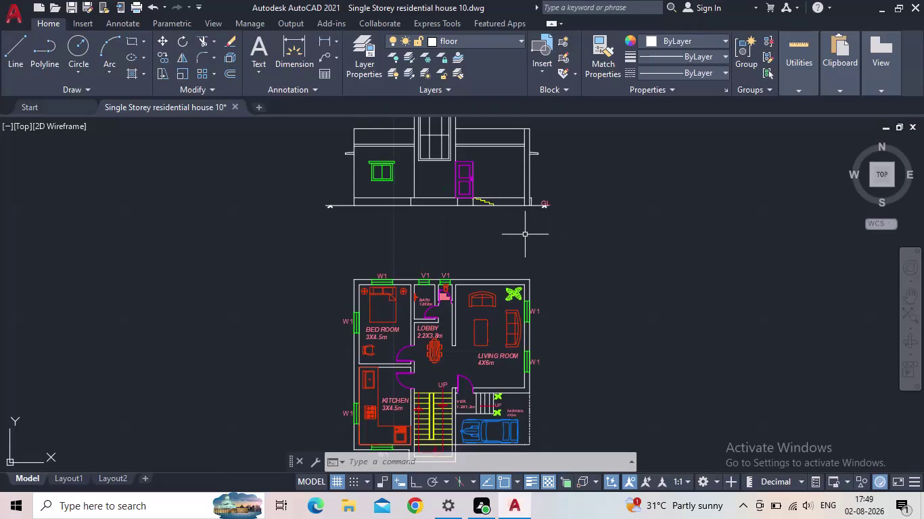
Pan and zoom across the elevation and plan to frame the plinth and steps.
middle_drag(524, 234, 523, 233)
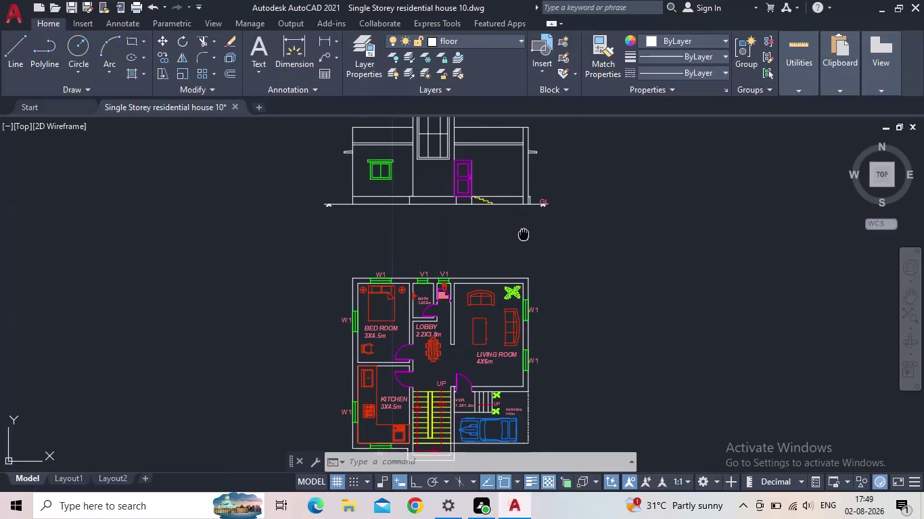
middle_drag(523, 233, 479, 261)
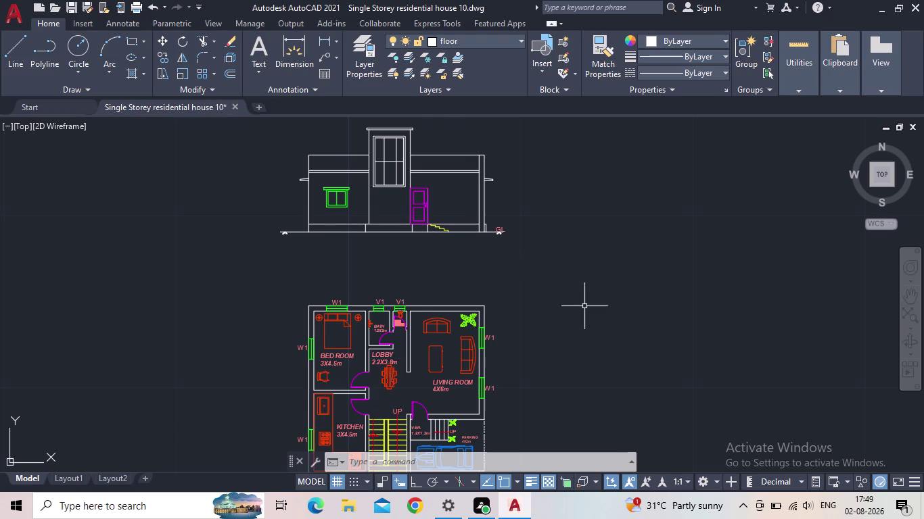
scroll(down, 3)
middle_drag(585, 307, 552, 297)
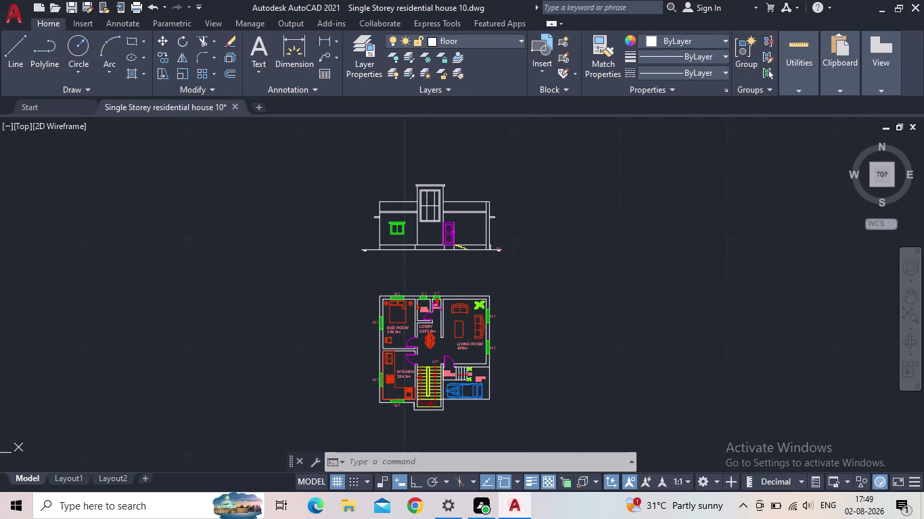
scroll(up, 3)
middle_drag(543, 303, 499, 310)
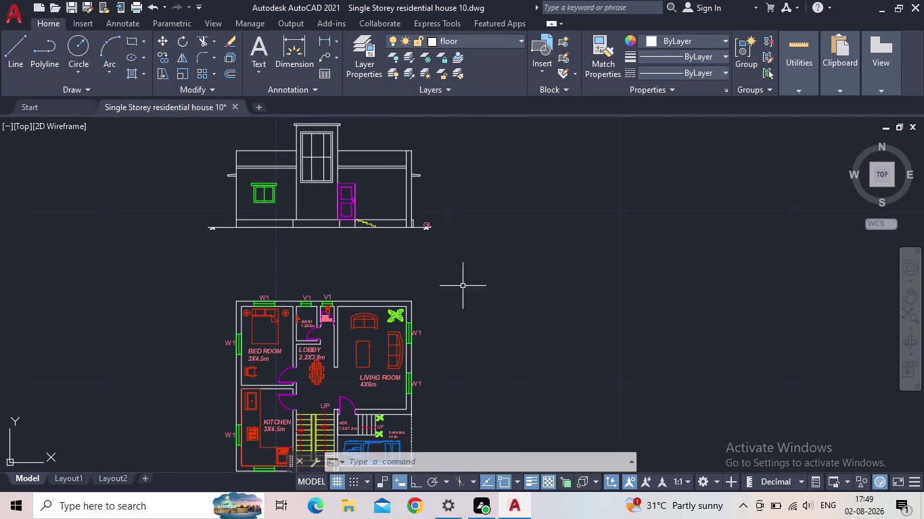
middle_drag(459, 278, 496, 325)
scroll(up, 3)
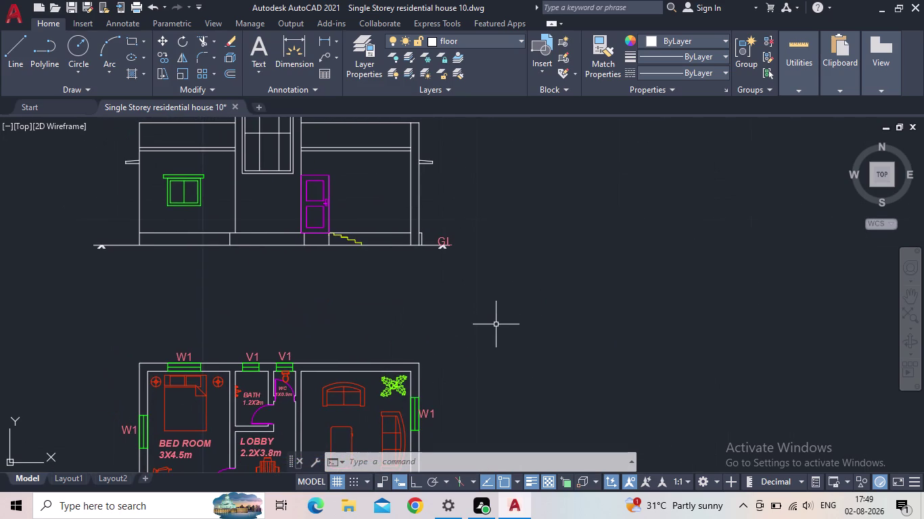
scroll(down, 3)
middle_drag(503, 325, 516, 278)
scroll(down, 3)
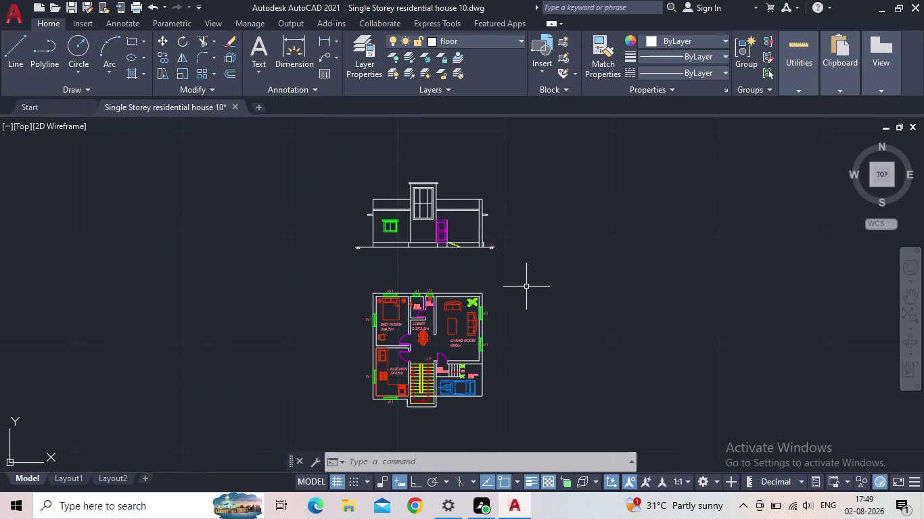
middle_drag(541, 287, 548, 262)
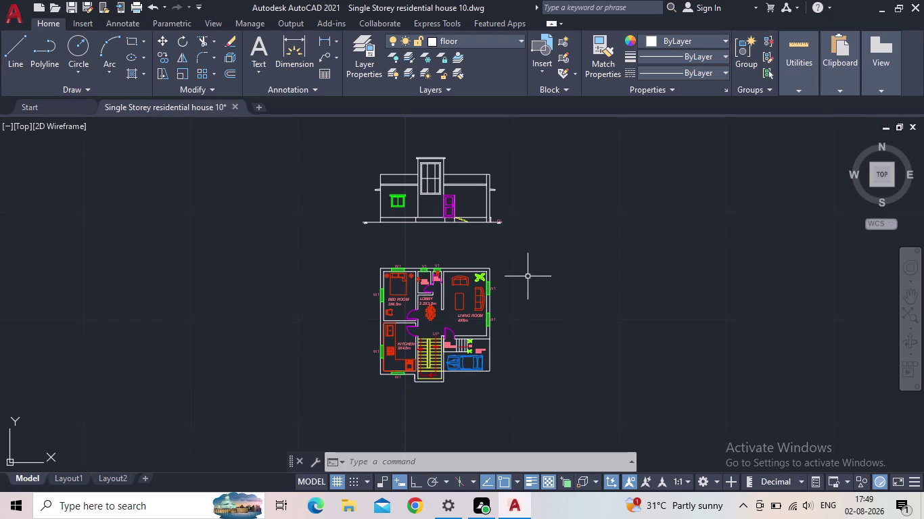
middle_drag(530, 270, 532, 314)
scroll(up, 3)
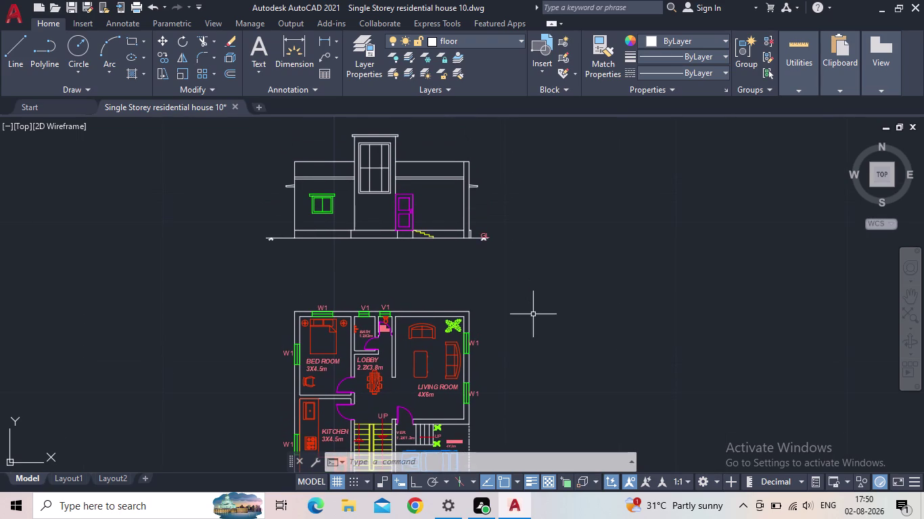
middle_drag(564, 297, 553, 331)
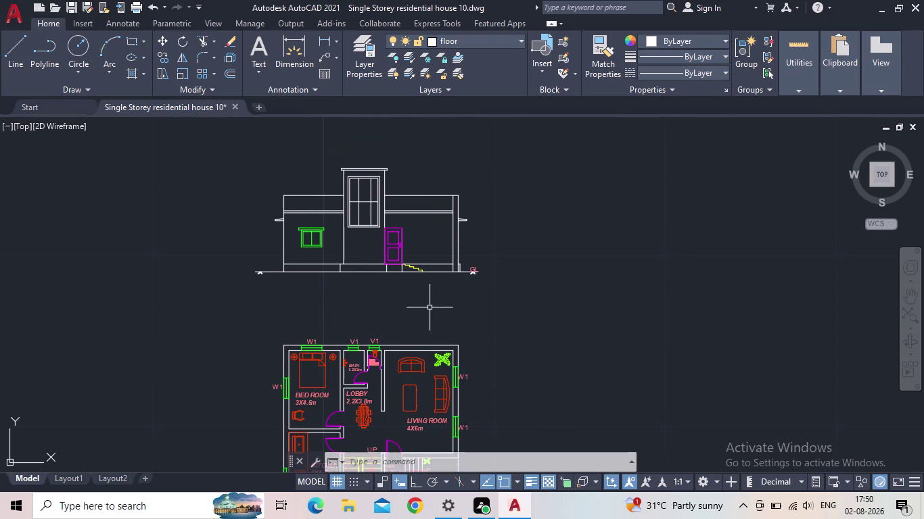
scroll(up, 3)
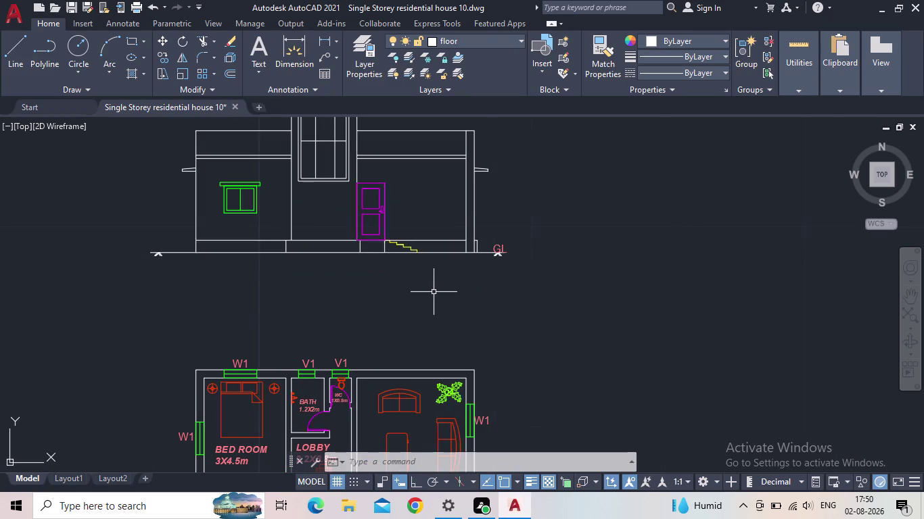
scroll(down, 3)
middle_drag(440, 296, 514, 305)
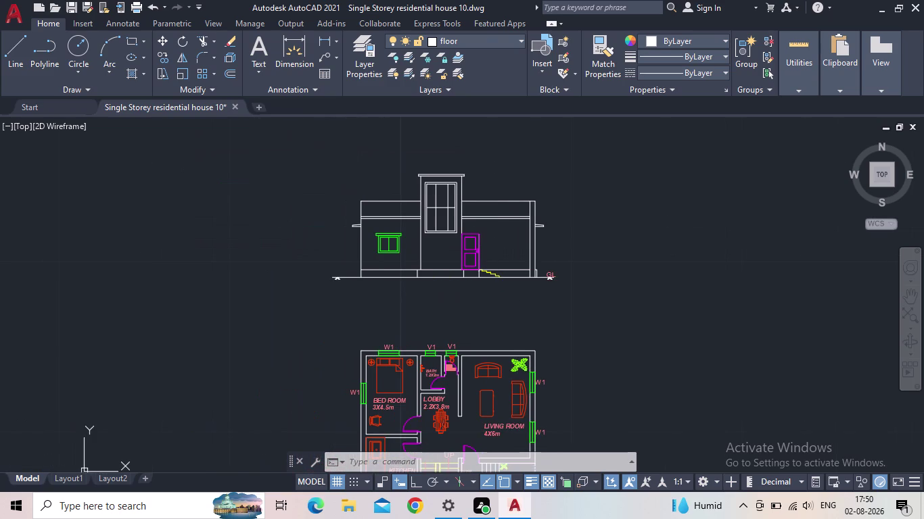
middle_drag(507, 306, 512, 288)
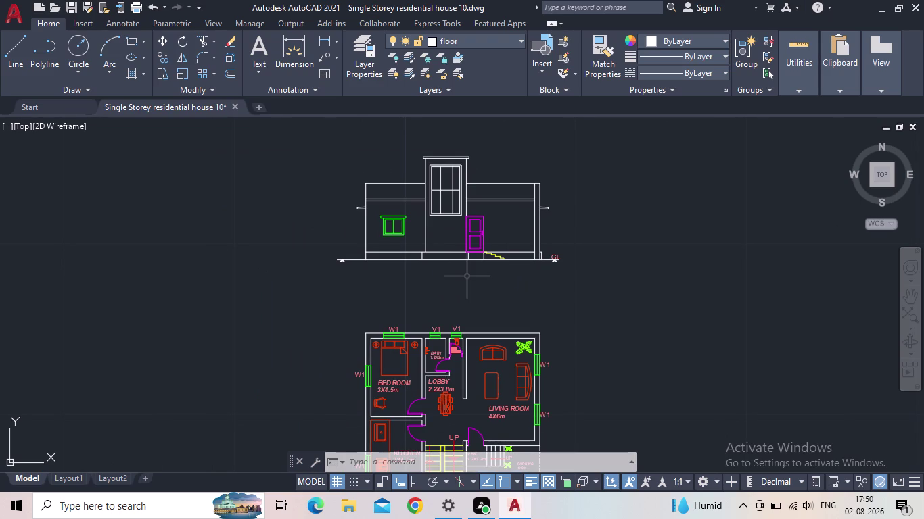
middle_click(467, 293)
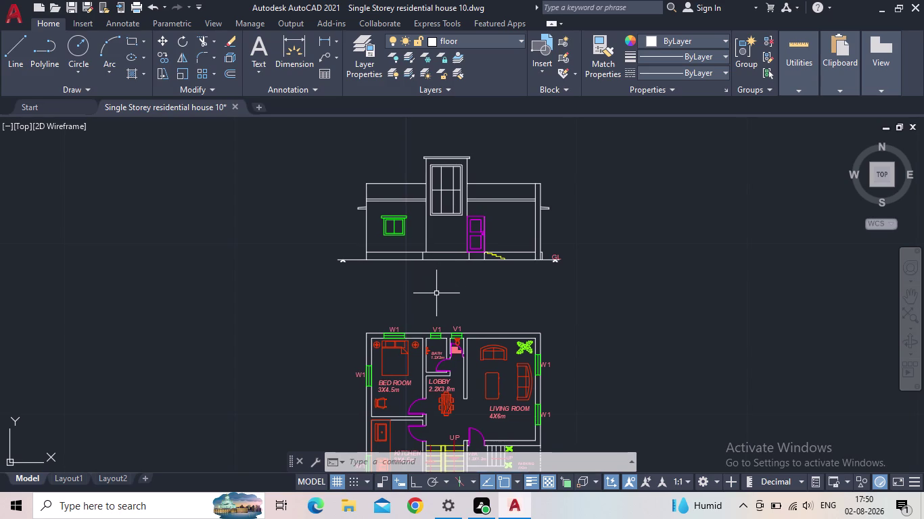
middle_drag(433, 299, 462, 350)
scroll(up, 3)
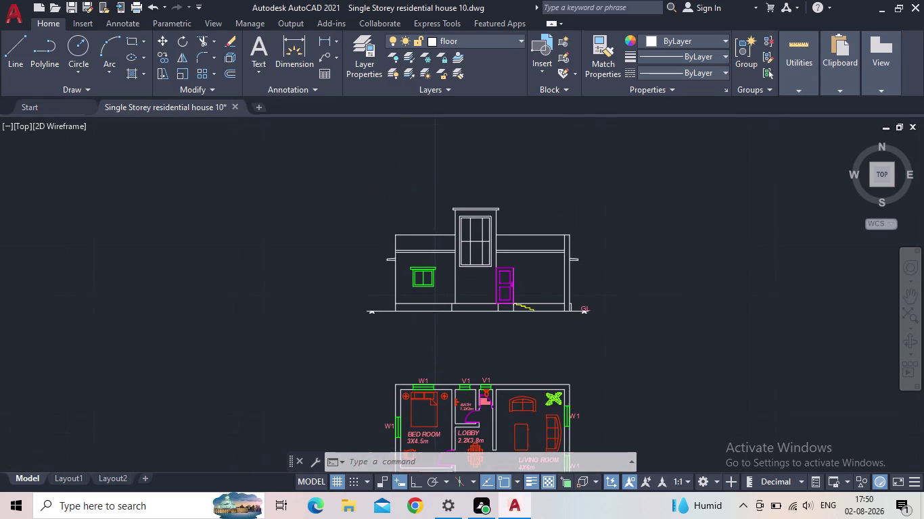
scroll(up, 3)
middle_drag(435, 322, 352, 338)
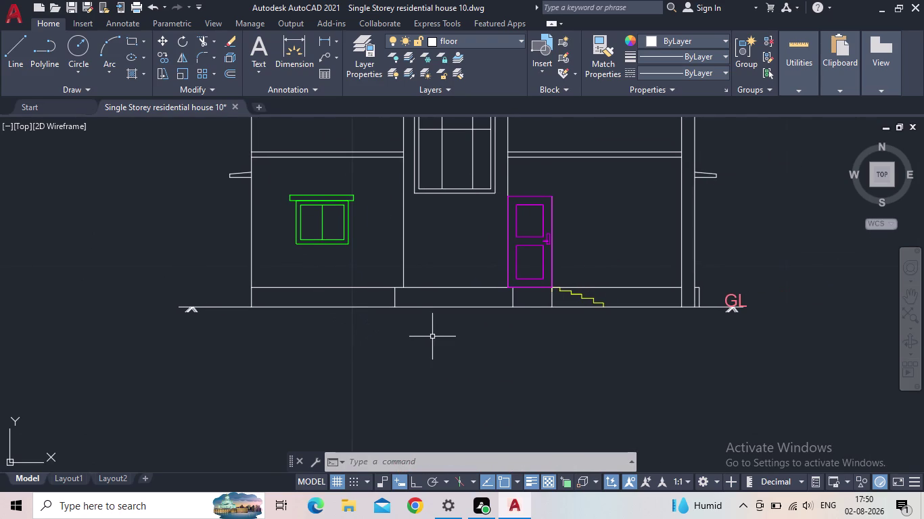
scroll(down, 3)
middle_drag(430, 341, 313, 320)
scroll(up, 3)
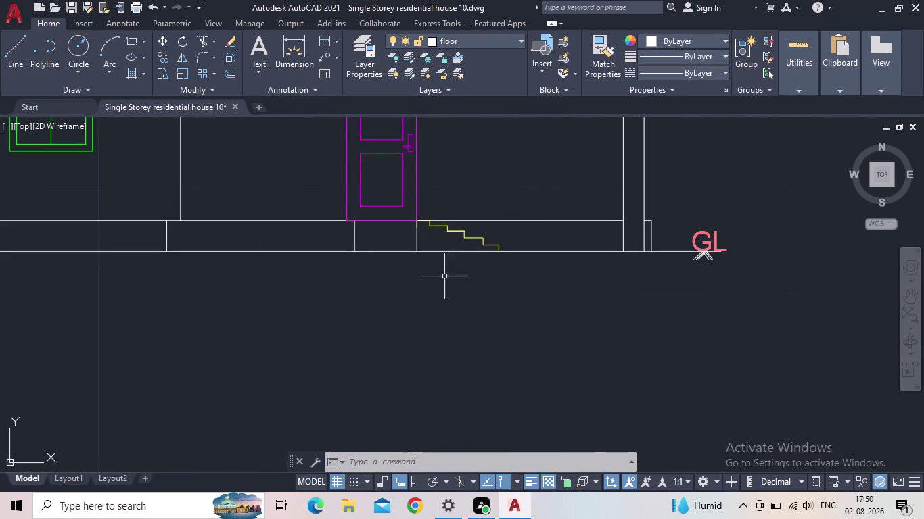
scroll(up, 3)
middle_drag(443, 275, 427, 360)
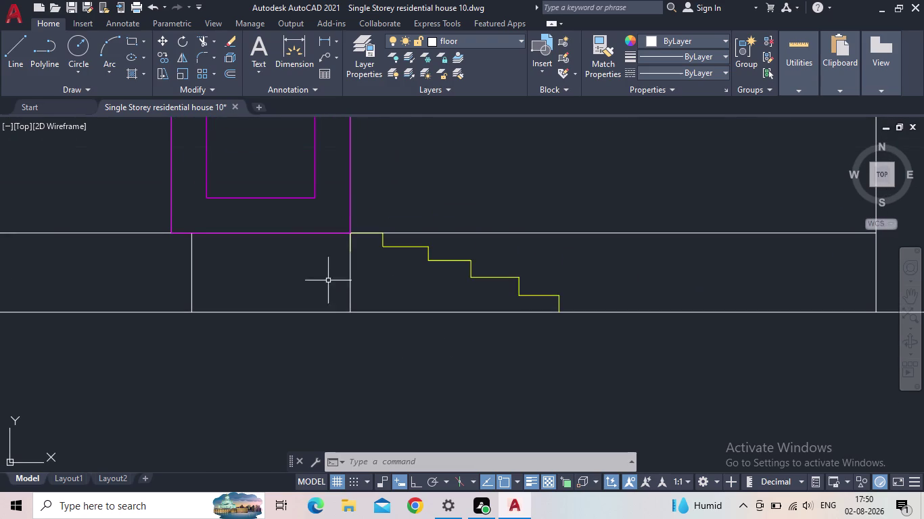
scroll(up, 3)
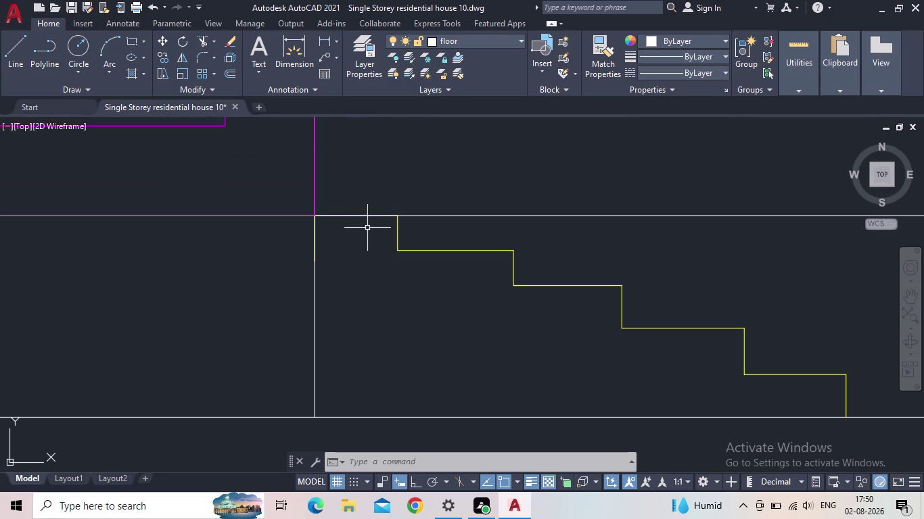
Check the short line above the top step, then reframe the whole front elevation.
click(375, 215)
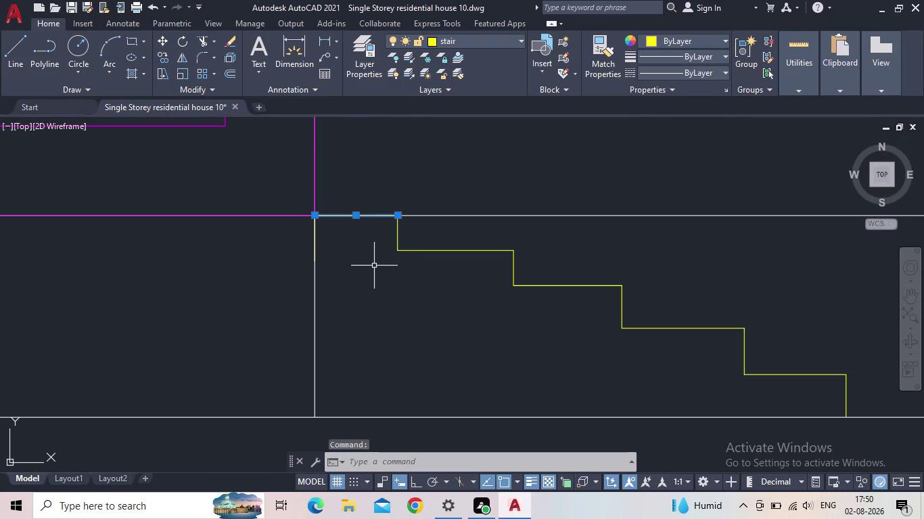
key(Escape)
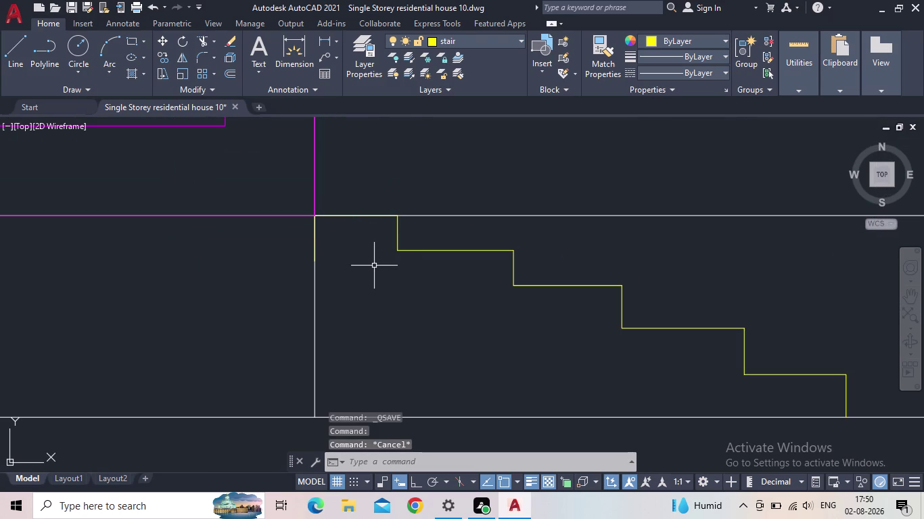
scroll(down, 3)
middle_click(411, 298)
scroll(down, 3)
middle_drag(424, 288, 552, 291)
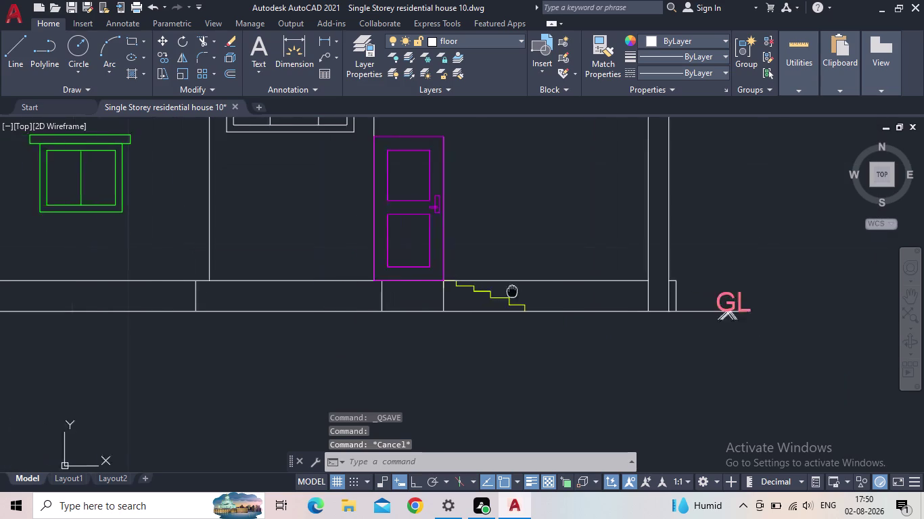
middle_drag(552, 292, 610, 286)
scroll(down, 3)
middle_drag(638, 305, 621, 356)
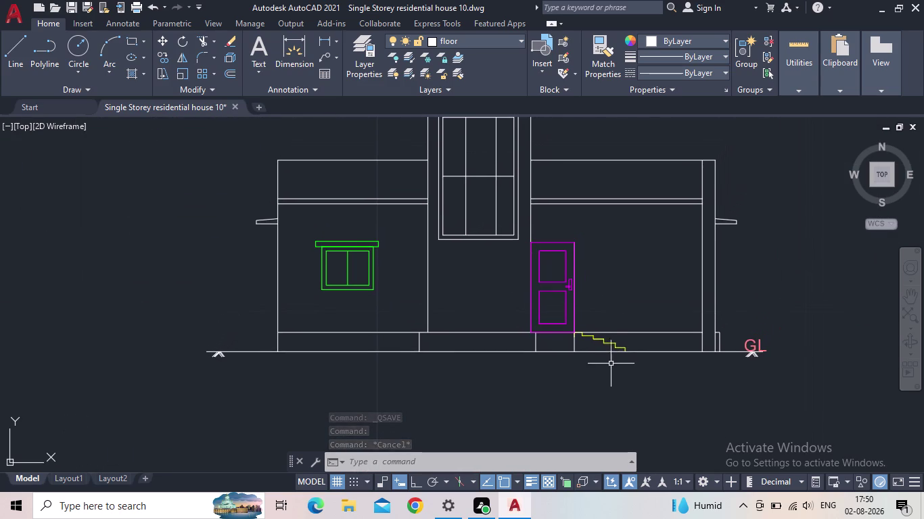
scroll(up, 3)
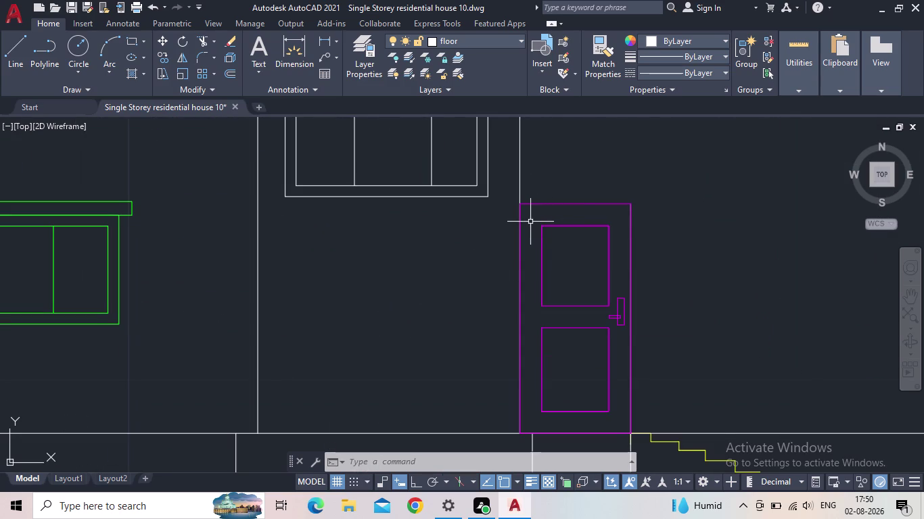
scroll(up, 3)
scroll(down, 3)
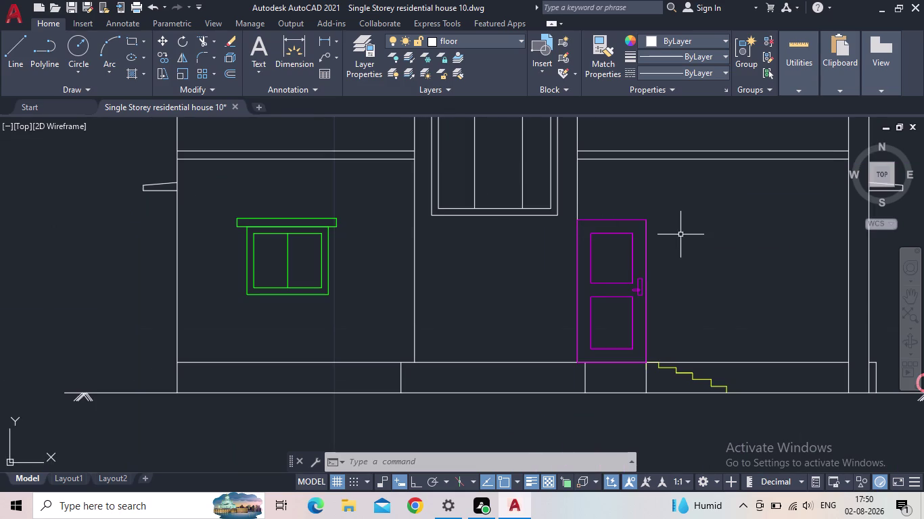
middle_drag(682, 235, 639, 235)
scroll(down, 3)
middle_drag(625, 243, 611, 247)
scroll(up, 3)
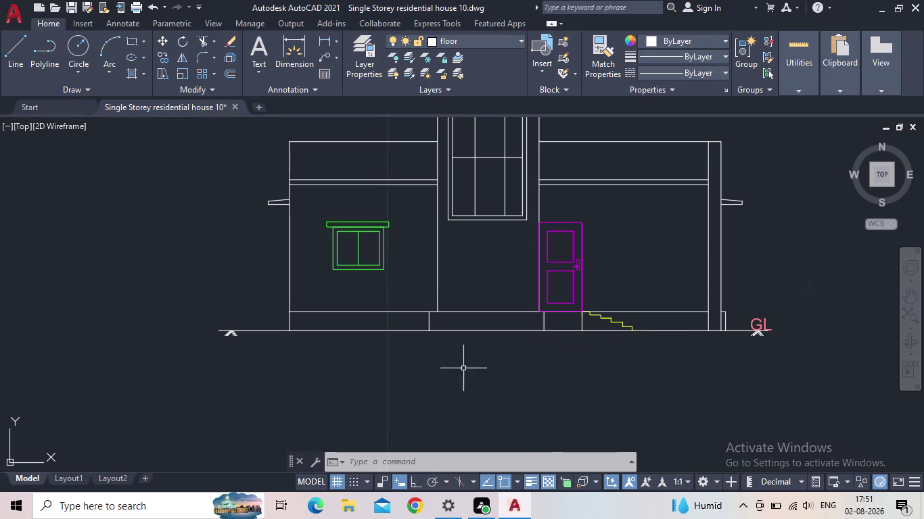
Pan to the floor plan and back, framing the elevation's ground line above it.
middle_drag(432, 385, 369, 342)
scroll(down, 3)
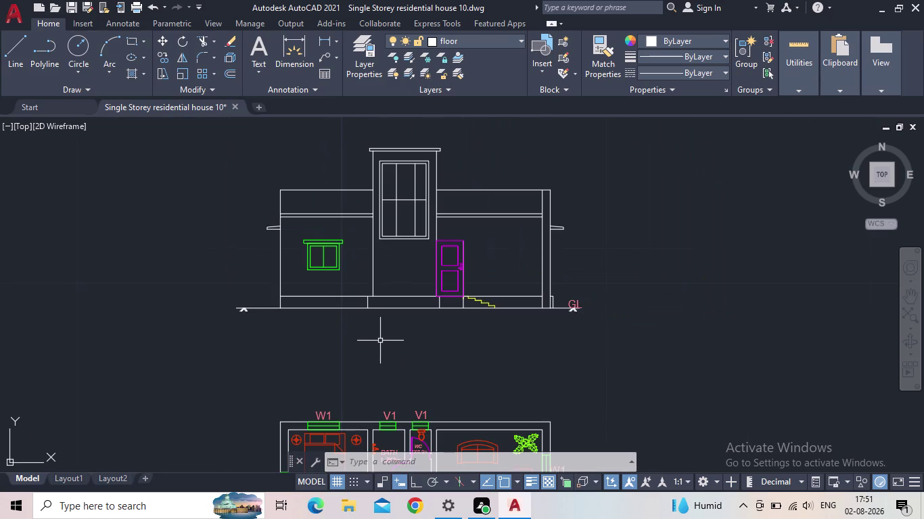
scroll(down, 3)
middle_drag(388, 350, 470, 297)
middle_drag(468, 318, 460, 260)
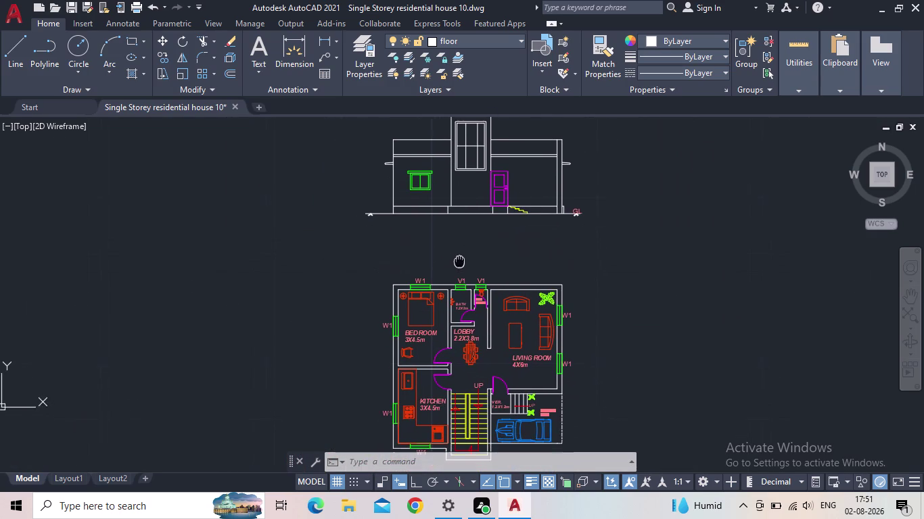
middle_drag(460, 260, 457, 258)
middle_drag(476, 354, 470, 270)
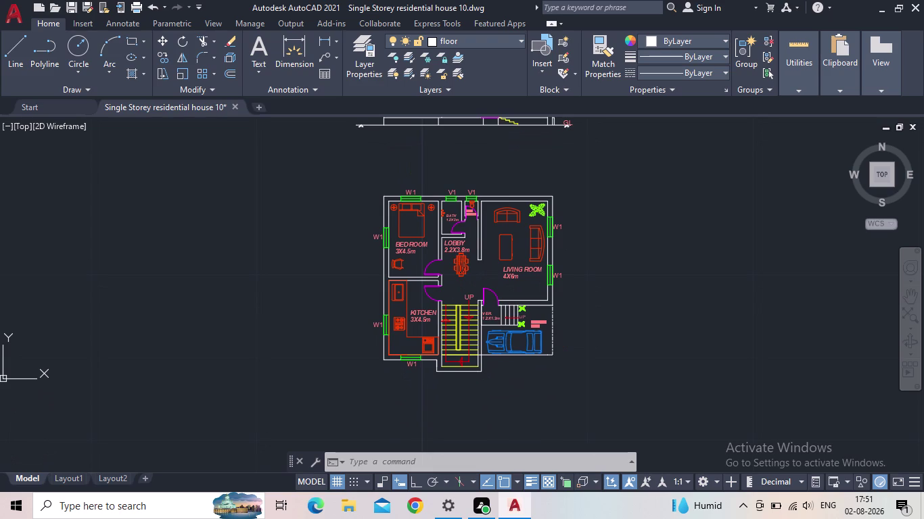
middle_drag(315, 195, 195, 307)
middle_click(194, 307)
scroll(up, 3)
middle_drag(414, 216, 416, 231)
scroll(up, 3)
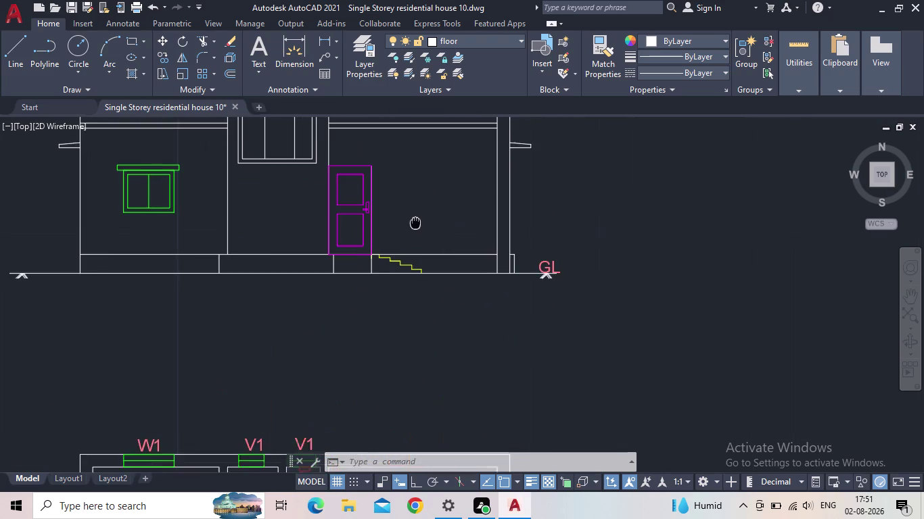
middle_drag(415, 231, 416, 240)
middle_drag(422, 240, 458, 319)
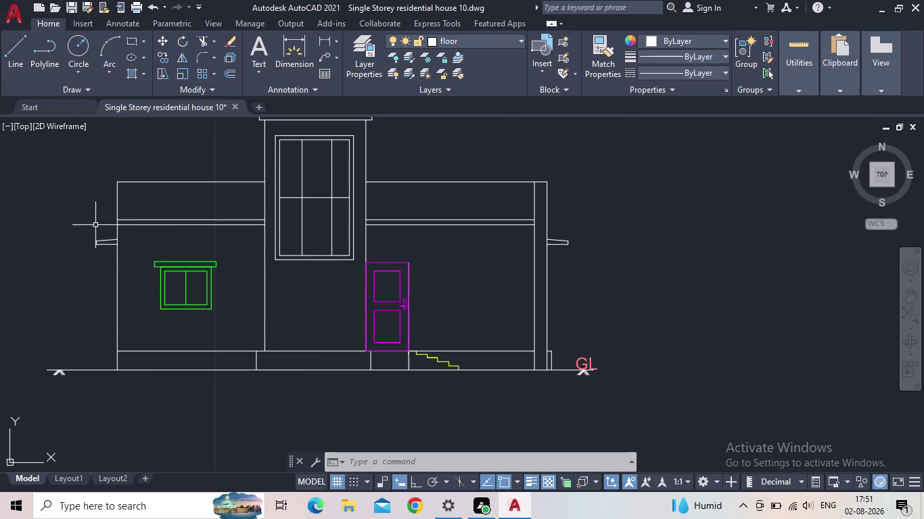
scroll(up, 3)
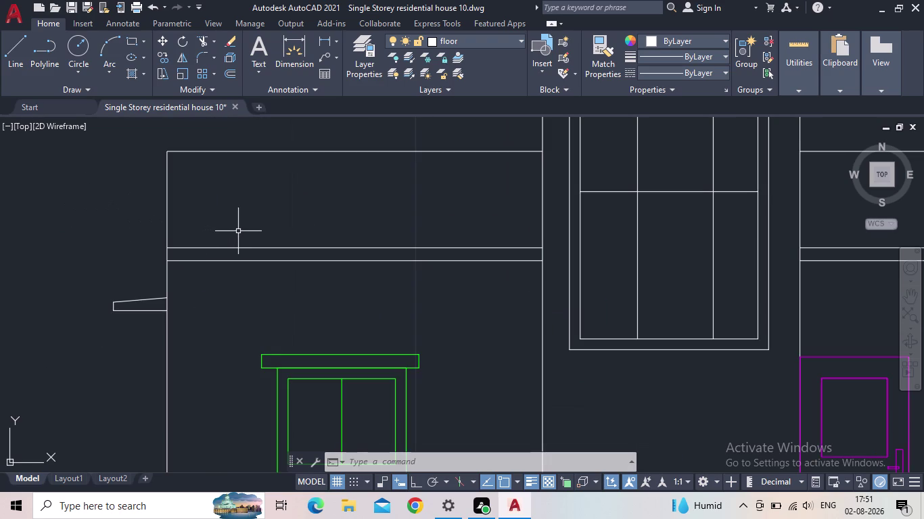
Draw the projection line left past the wall and up as the vertical end line.
key(l)
key(Return)
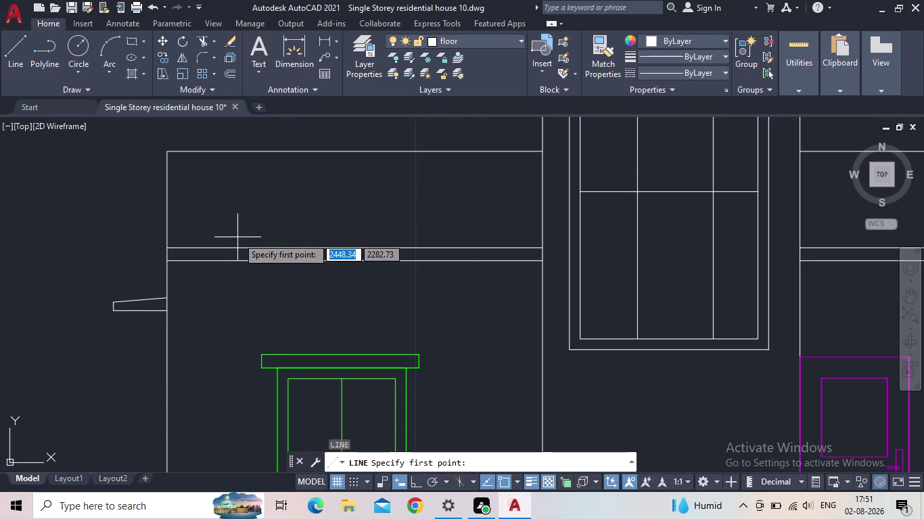
scroll(up, 3)
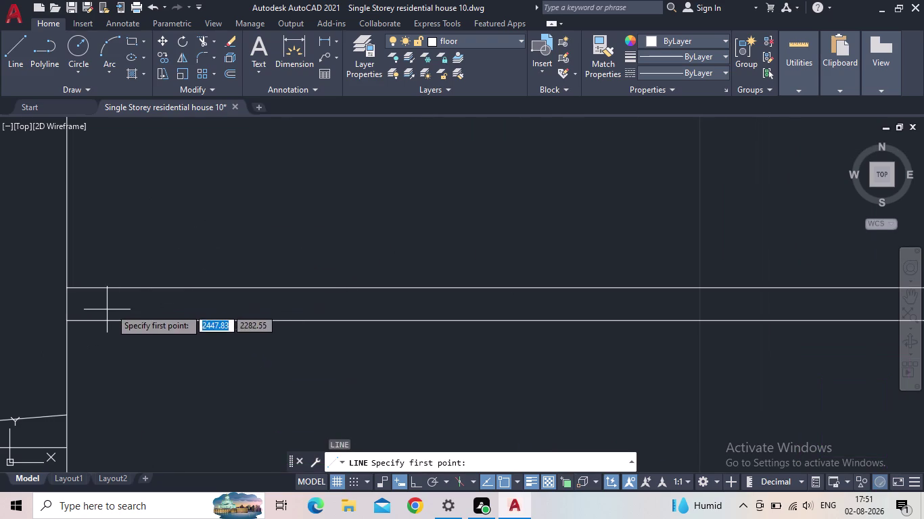
middle_drag(169, 296, 389, 242)
drag(286, 267, 276, 267)
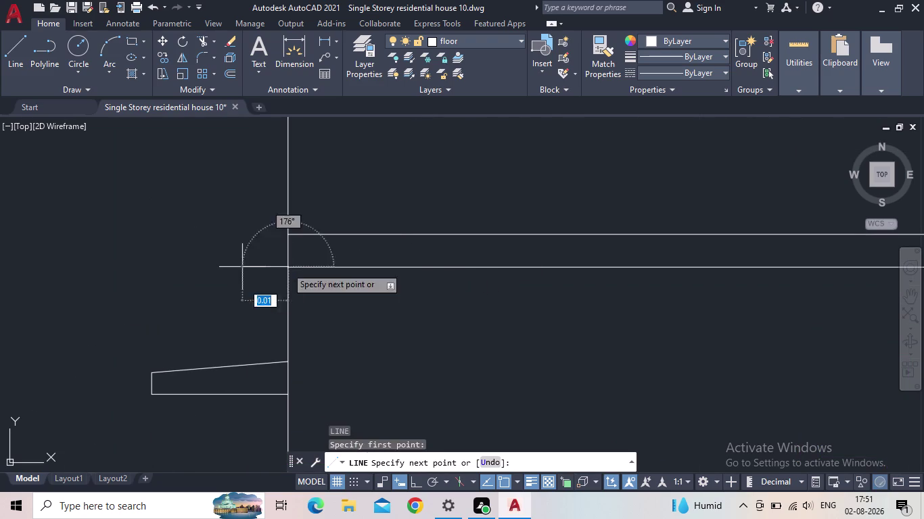
click(415, 479)
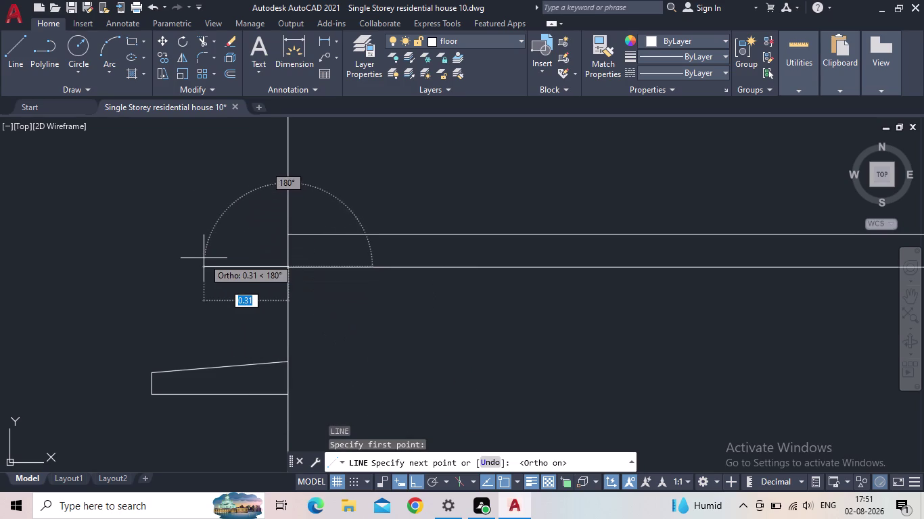
click(251, 267)
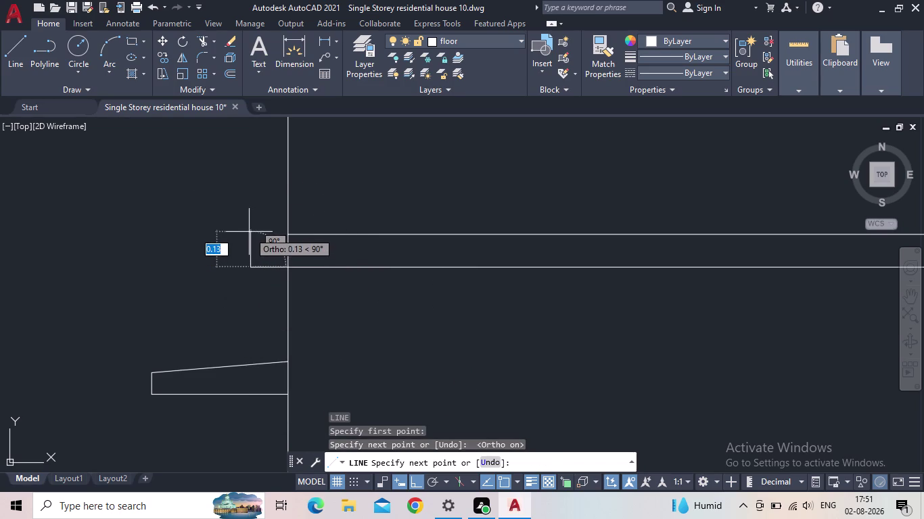
click(253, 208)
key(Escape)
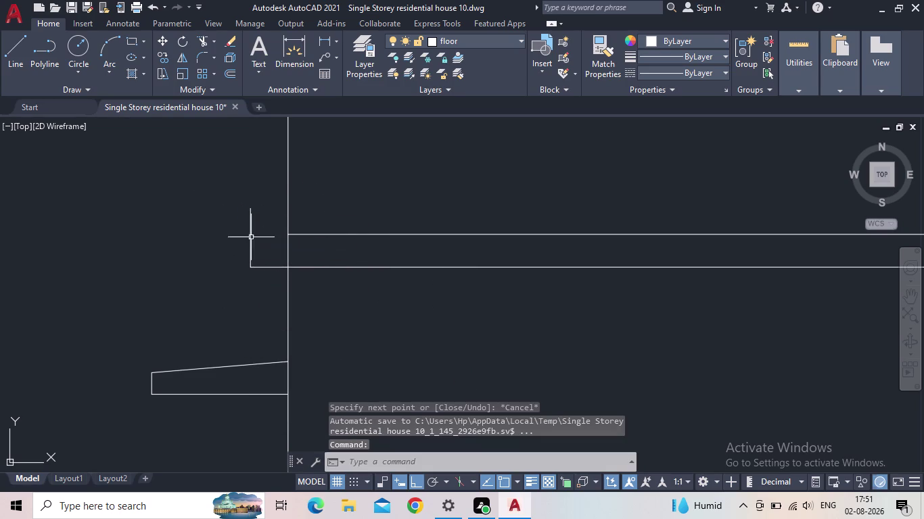
Draw the slab's top edge line out to the vertical end line.
key(l)
key(Return)
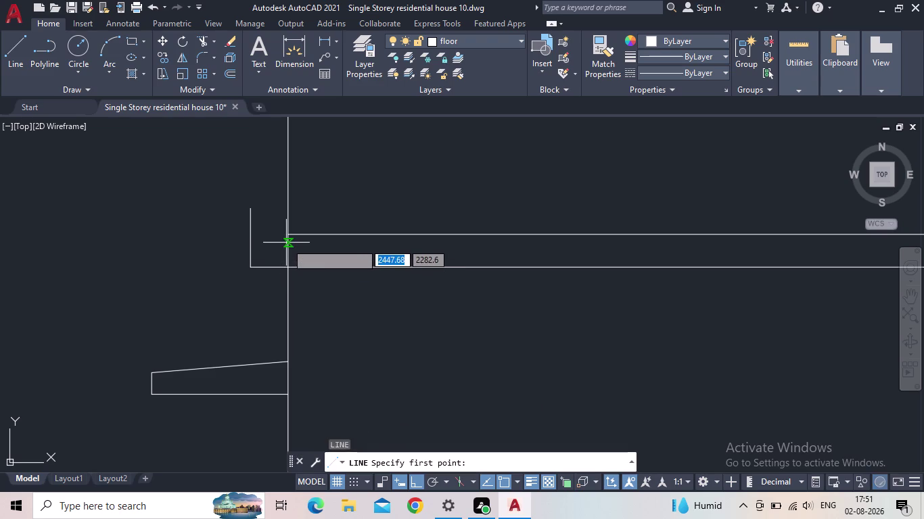
click(289, 238)
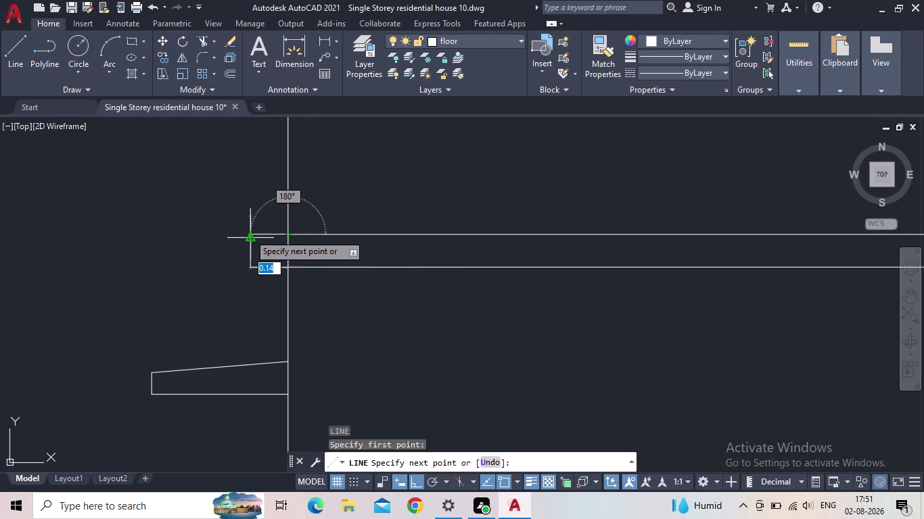
click(248, 232)
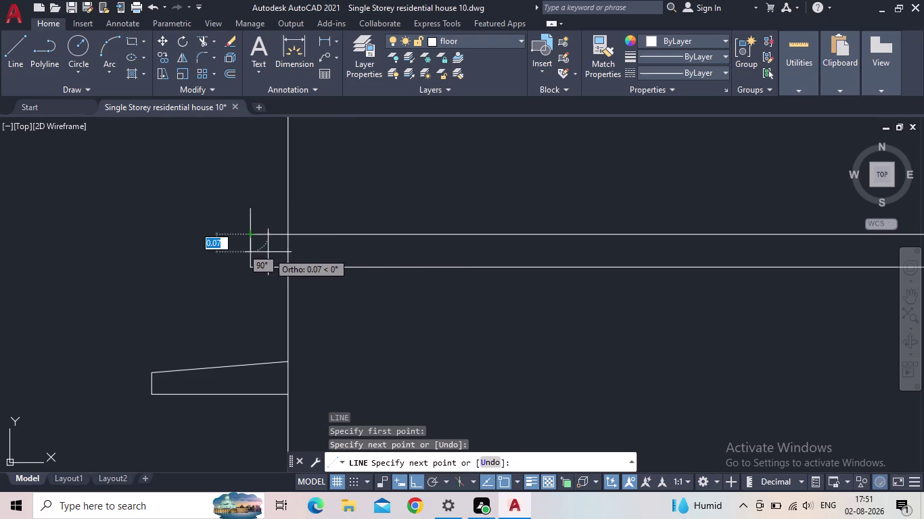
key(Escape)
key(t)
key(r)
key(space)
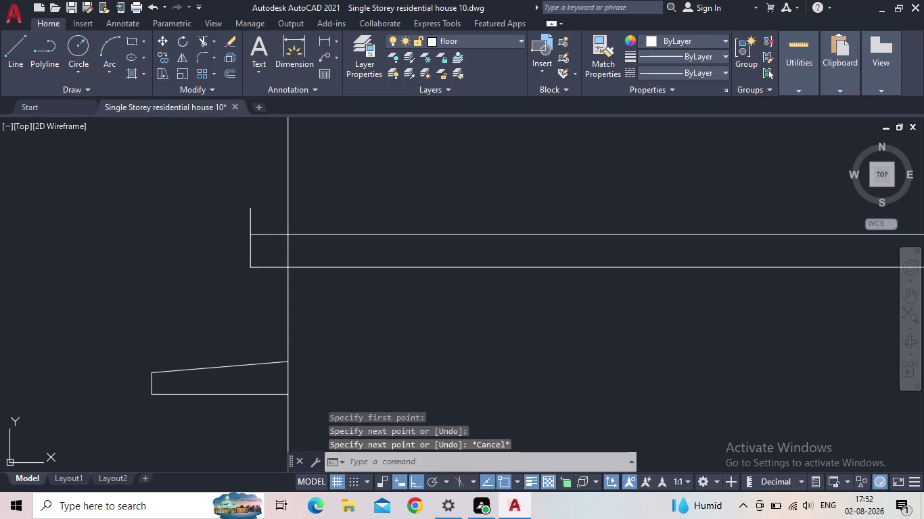
Trim the end-line stub above the left slab projection and recentre the whole elevation.
click(252, 223)
middle_drag(267, 218, 266, 218)
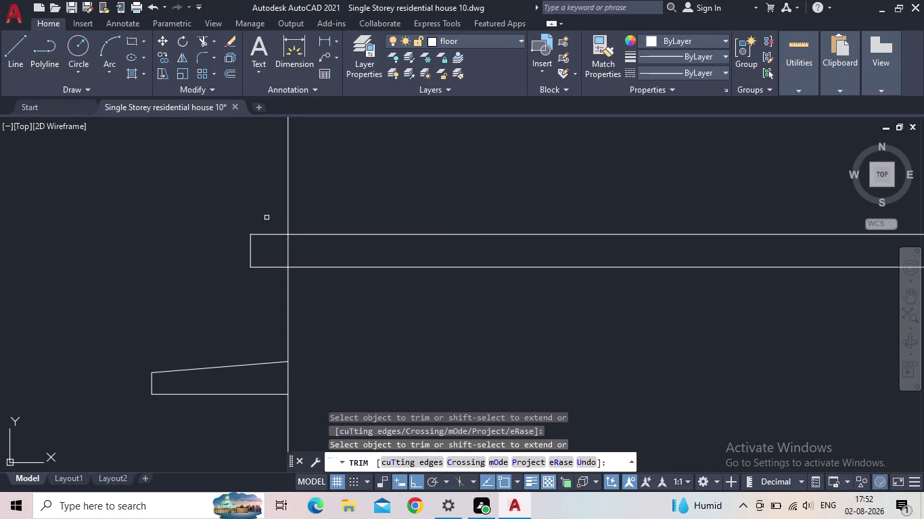
middle_drag(266, 218, 190, 217)
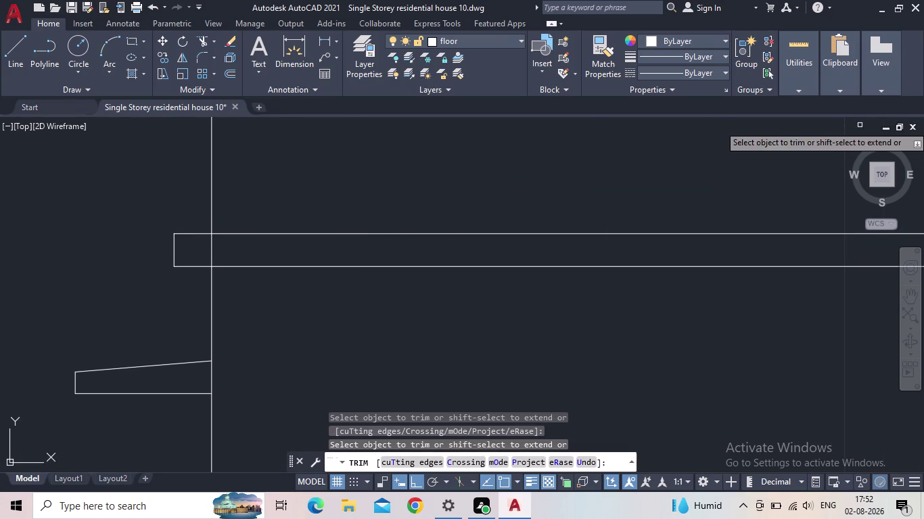
scroll(down, 3)
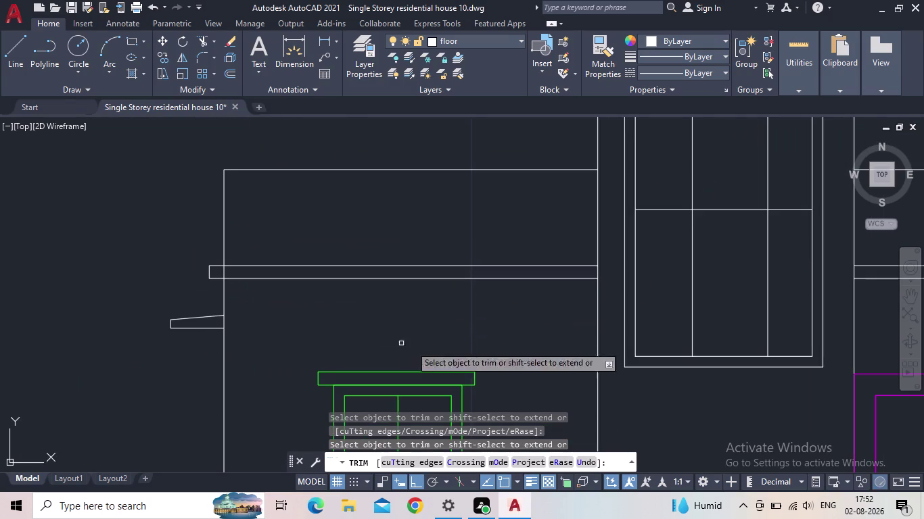
middle_drag(411, 345, 212, 315)
middle_drag(252, 297, 240, 297)
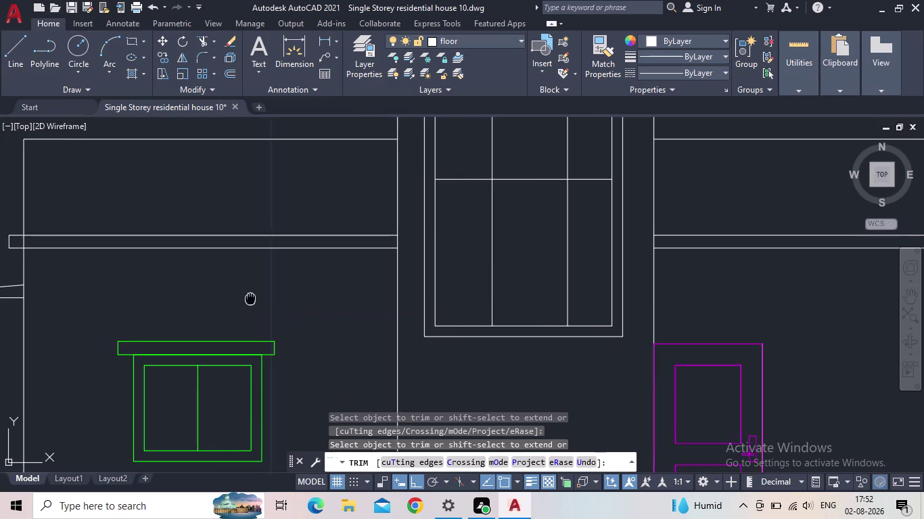
middle_drag(240, 298, 193, 300)
scroll(down, 3)
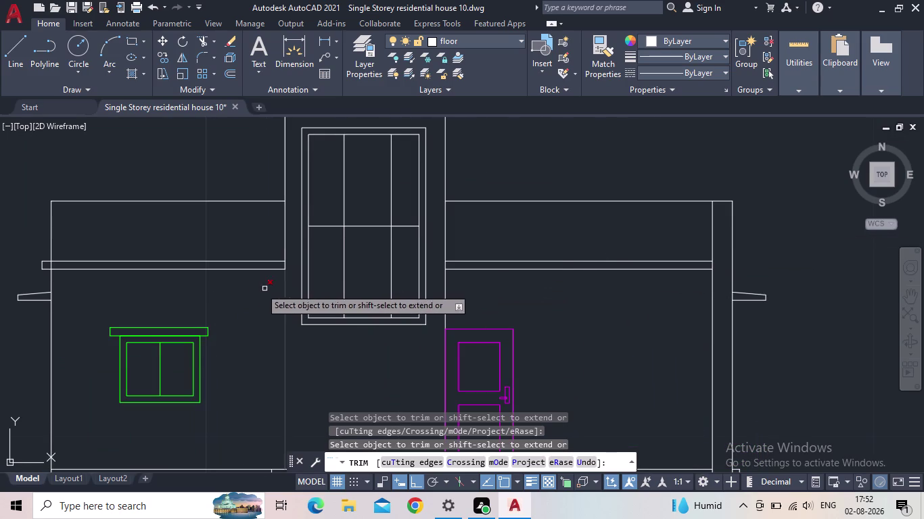
scroll(down, 3)
middle_drag(269, 287, 290, 257)
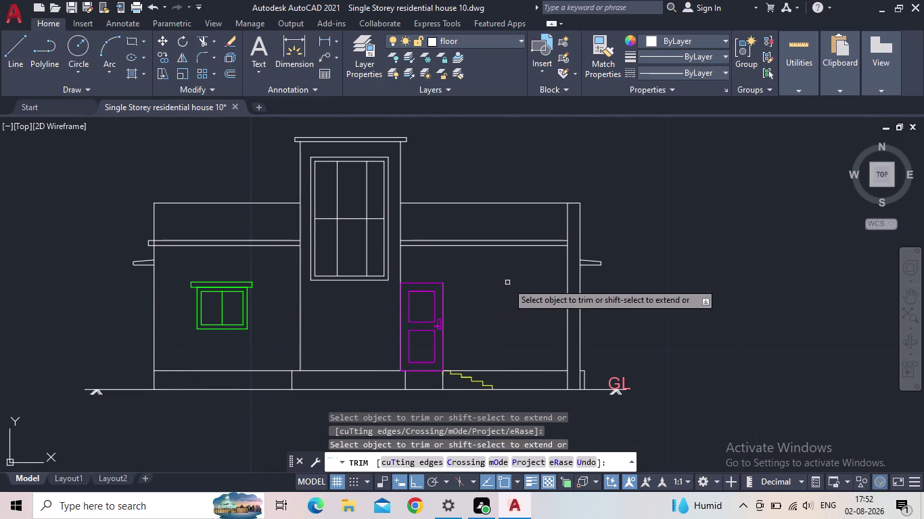
key(space)
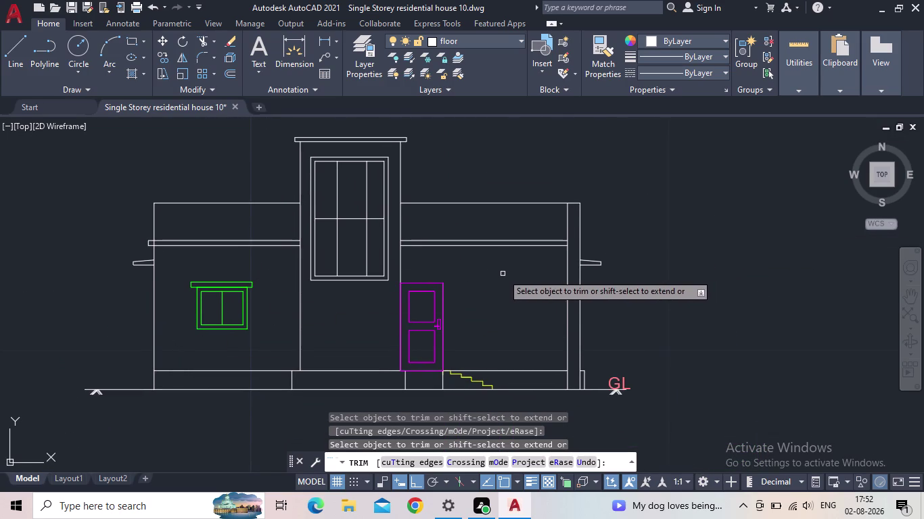
scroll(up, 3)
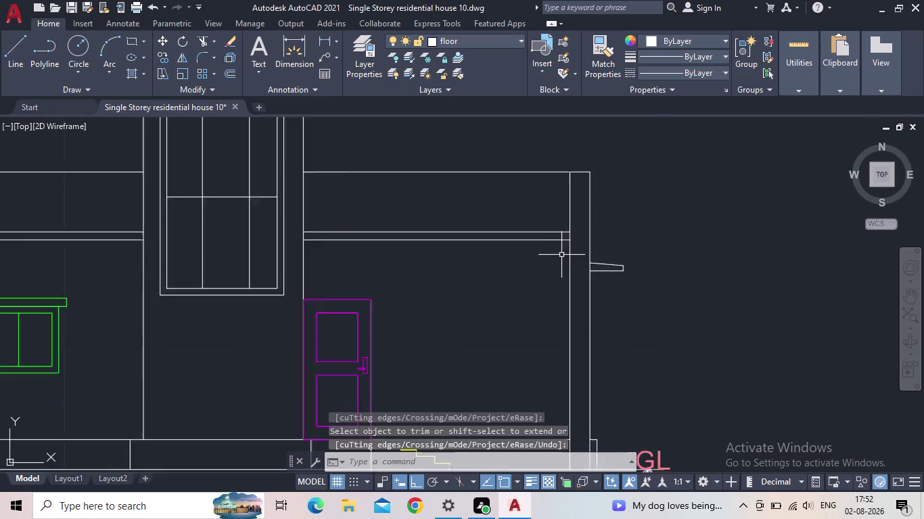
scroll(up, 3)
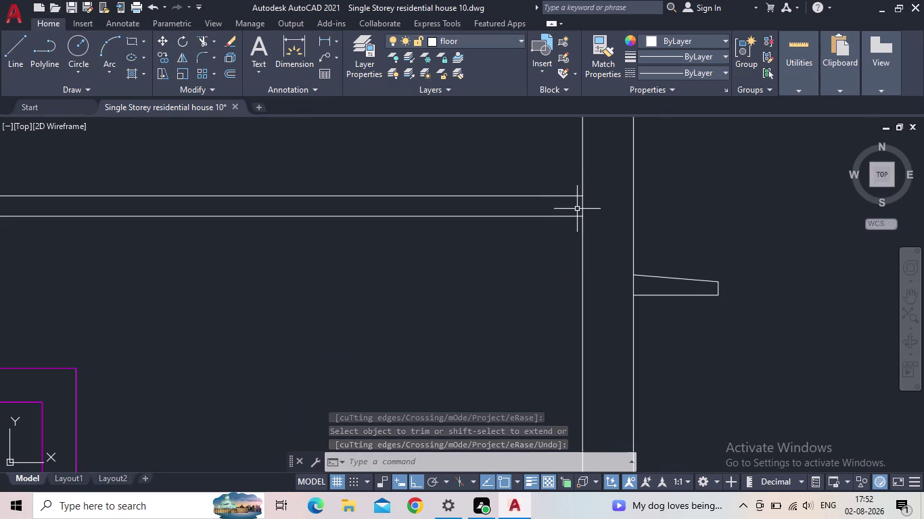
Draw the right slab projection line past the wall and down as its end line.
key(l)
key(space)
click(582, 198)
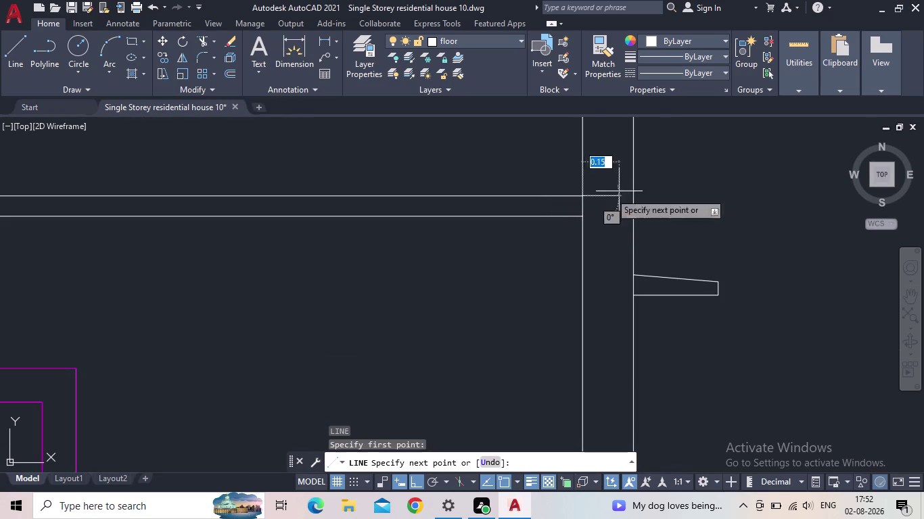
click(670, 192)
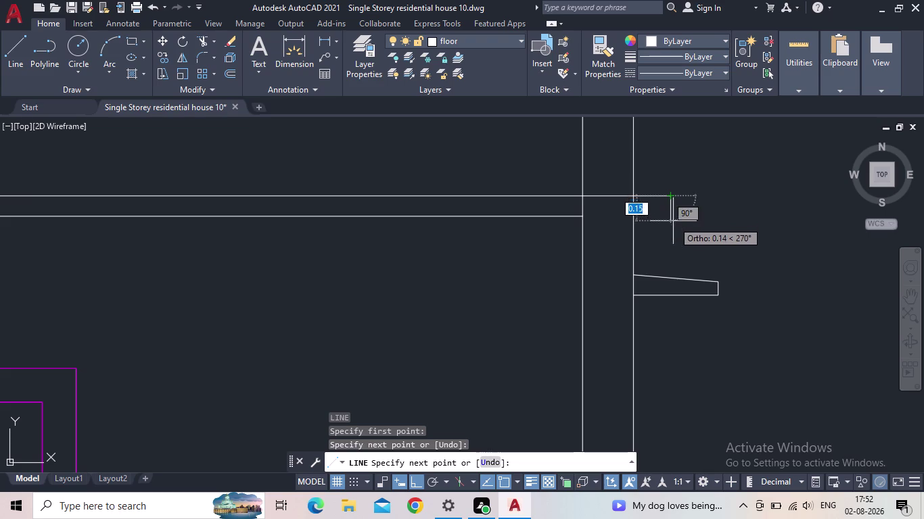
click(673, 230)
key(Escape)
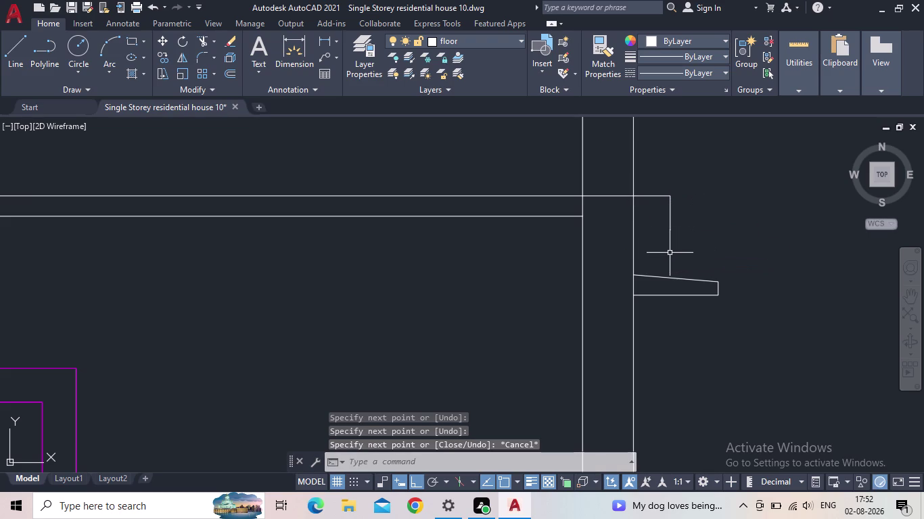
Extend the lower slab lines to the new right end line.
key(e)
text(X)
key(space)
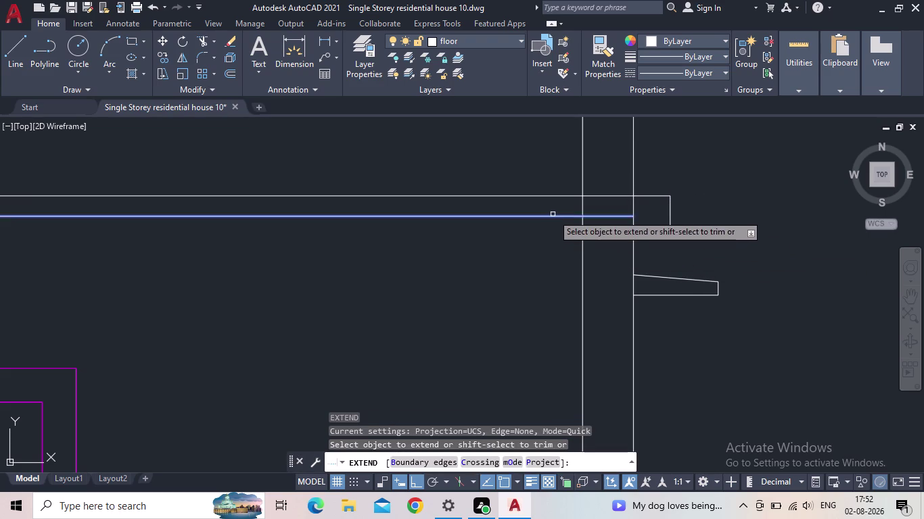
click(553, 214)
click(613, 217)
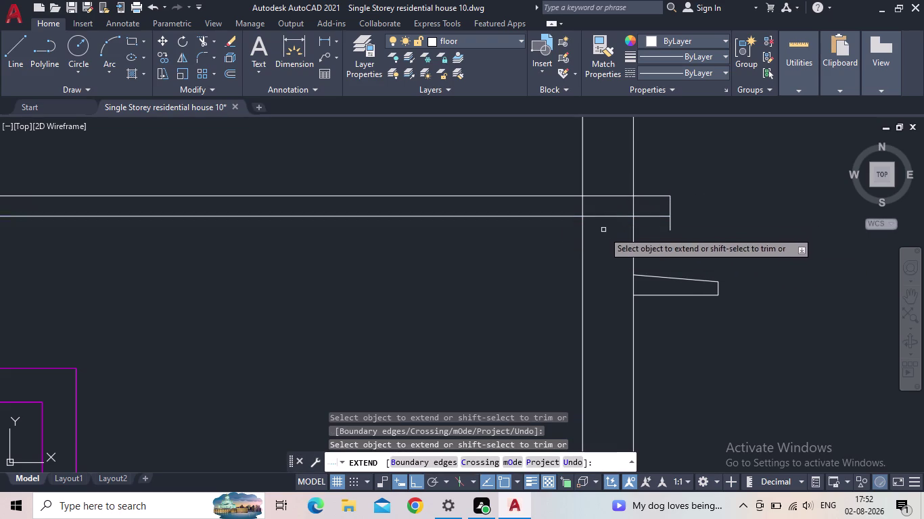
key(Escape)
Trim a first excess piece at the right slab end and reframe the elevation.
key(t)
key(r)
key(space)
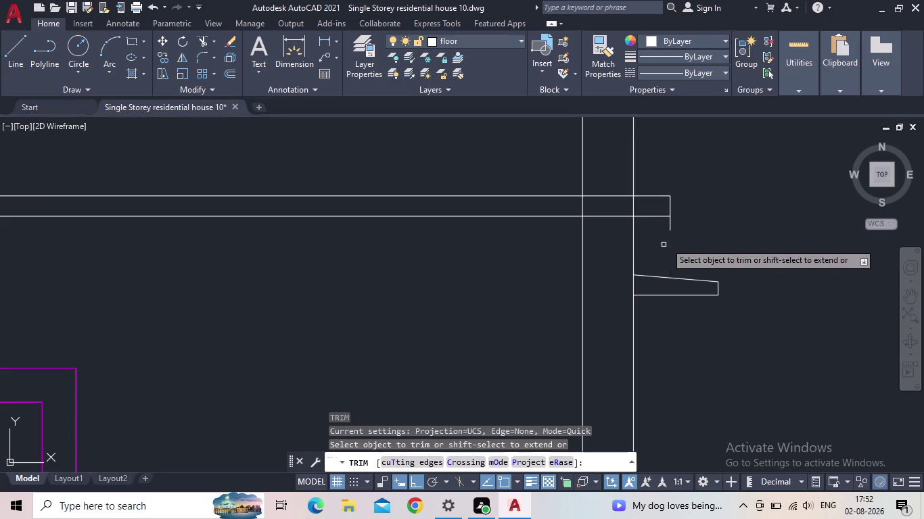
click(671, 228)
scroll(down, 3)
middle_drag(688, 249, 873, 239)
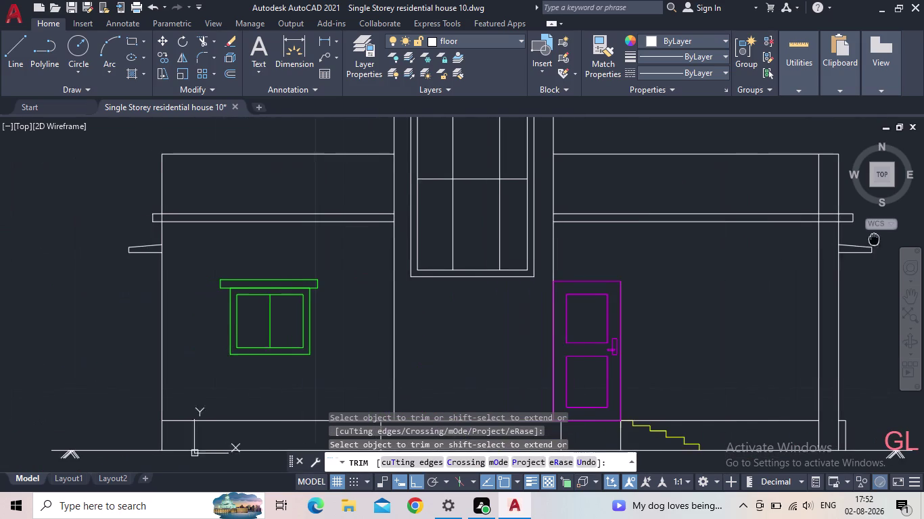
scroll(down, 3)
middle_drag(762, 245, 678, 236)
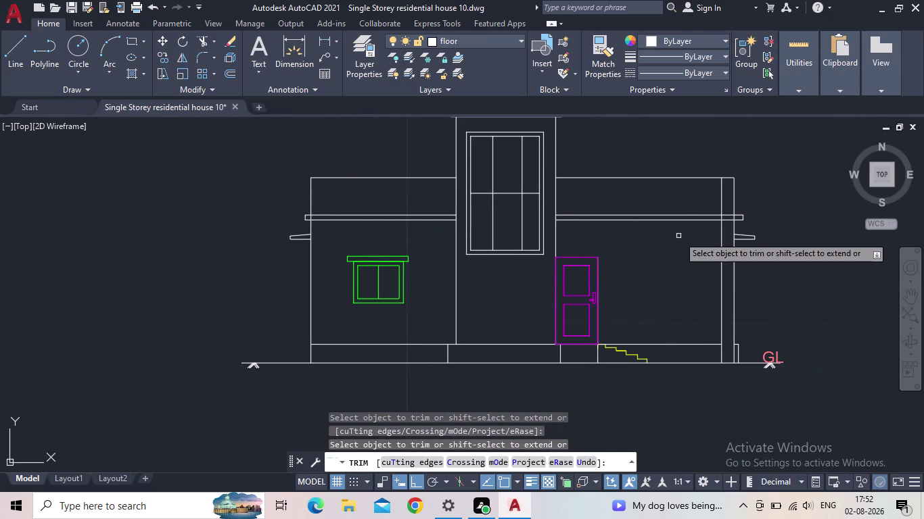
scroll(up, 3)
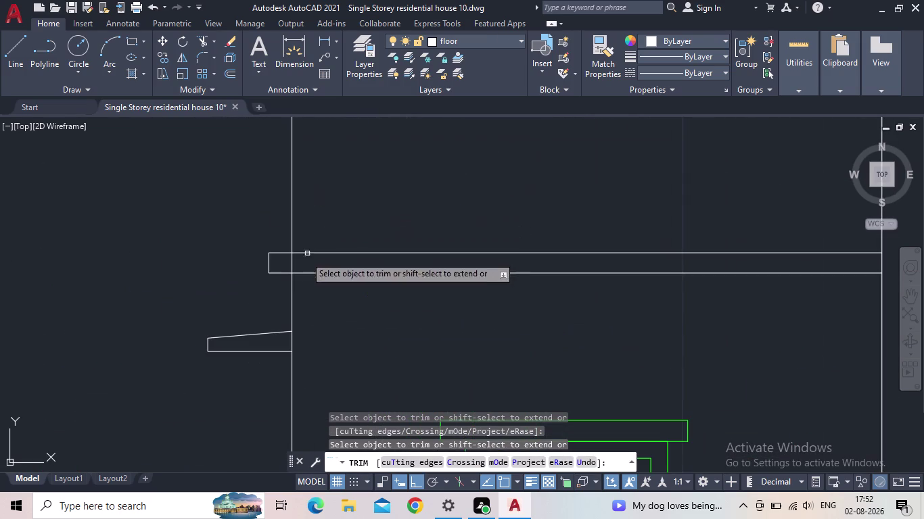
click(291, 267)
scroll(down, 3)
middle_drag(479, 314, 386, 296)
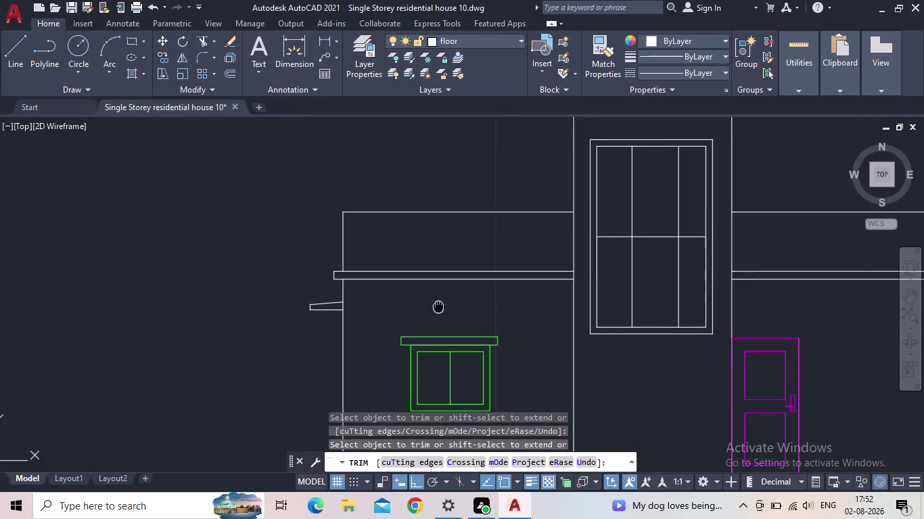
middle_drag(386, 296, 254, 276)
scroll(down, 3)
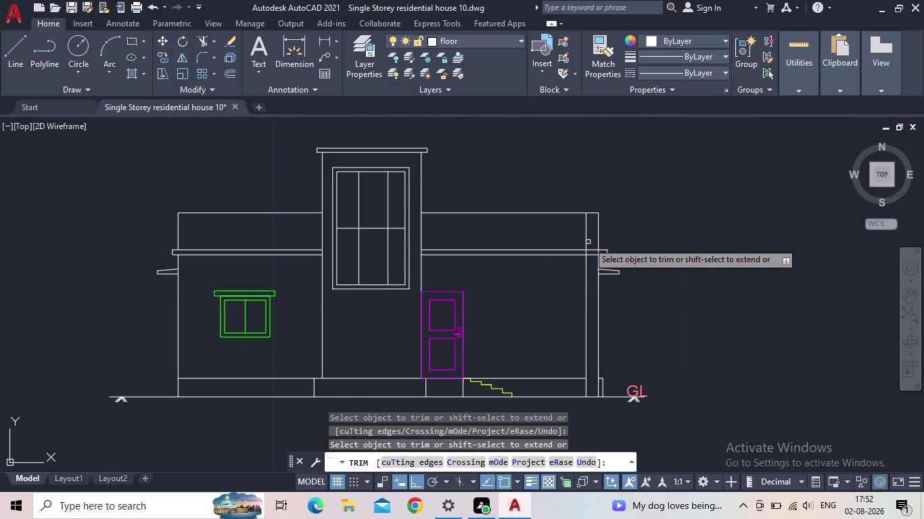
Trim the remaining overhanging pieces at the right slab end and exit TRIM.
click(587, 239)
scroll(up, 3)
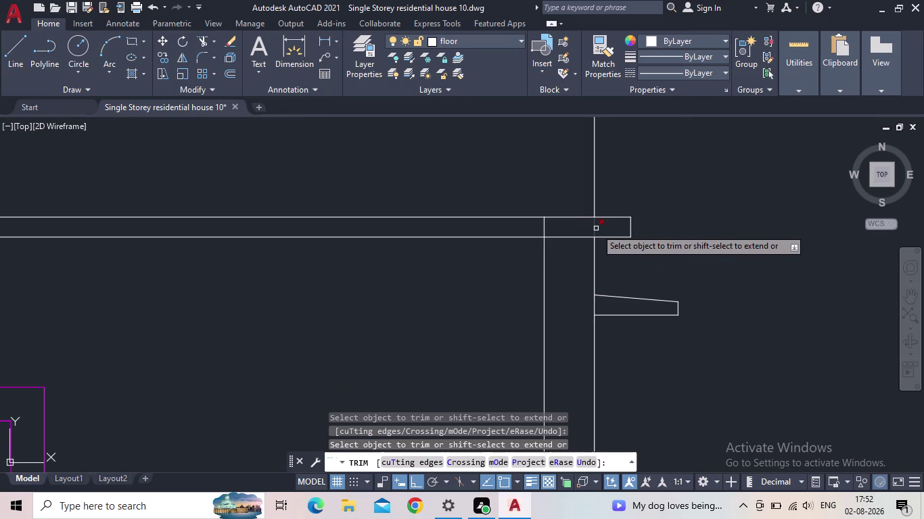
click(595, 228)
click(545, 229)
scroll(down, 3)
scroll(down, 3)
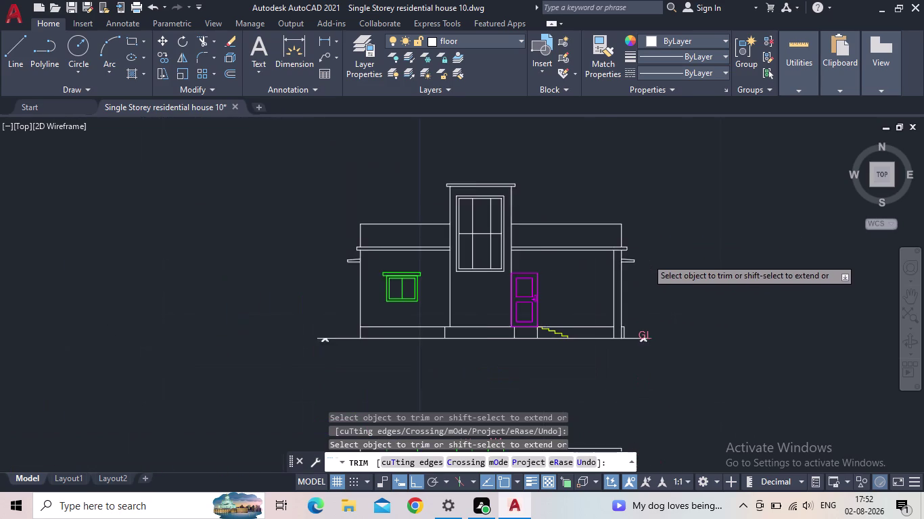
middle_drag(654, 257, 678, 248)
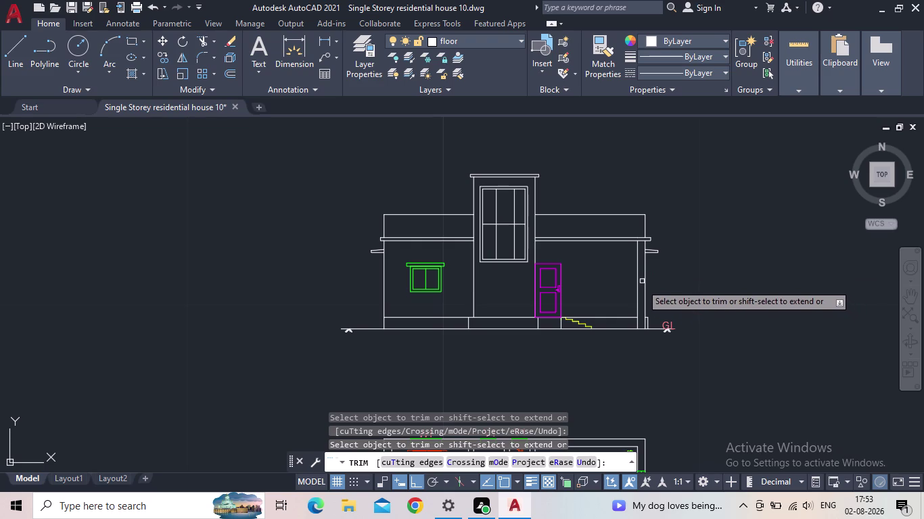
middle_drag(611, 284, 587, 280)
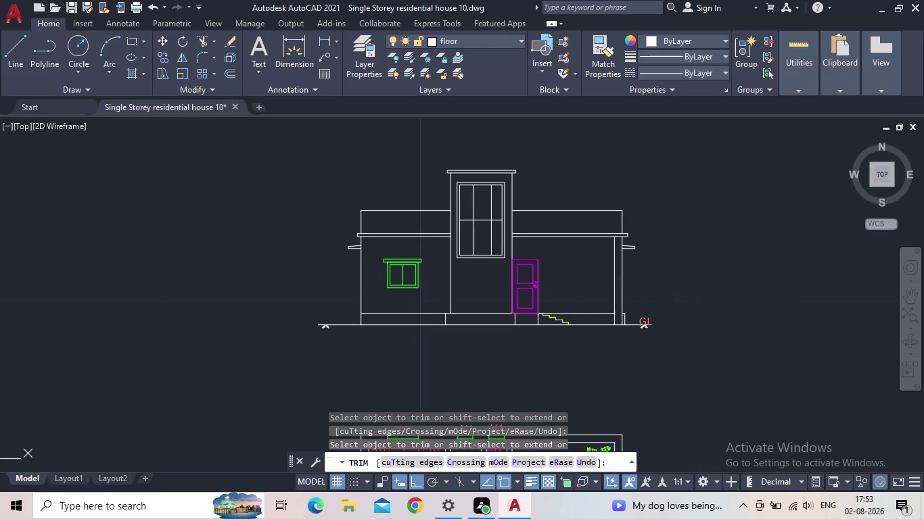
key(Escape)
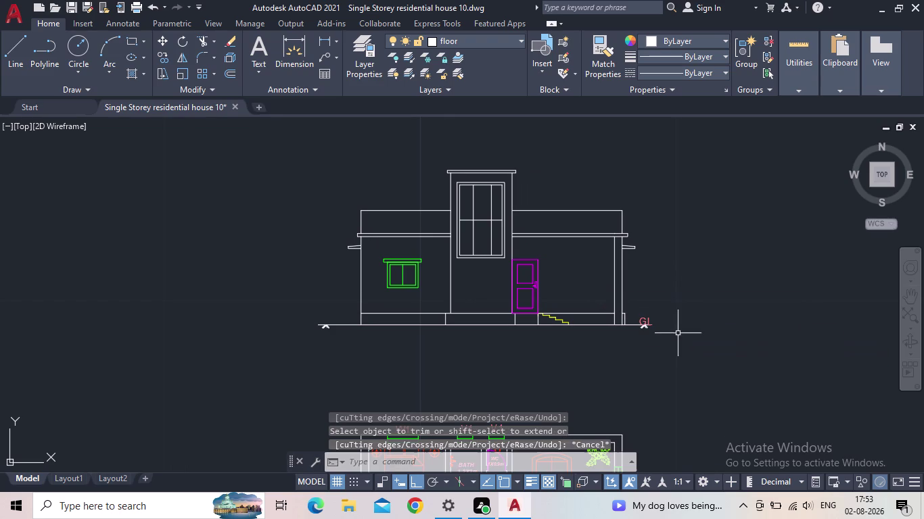
Start the hatch command with H and browse the hatch pattern gallery.
text(H)
key(space)
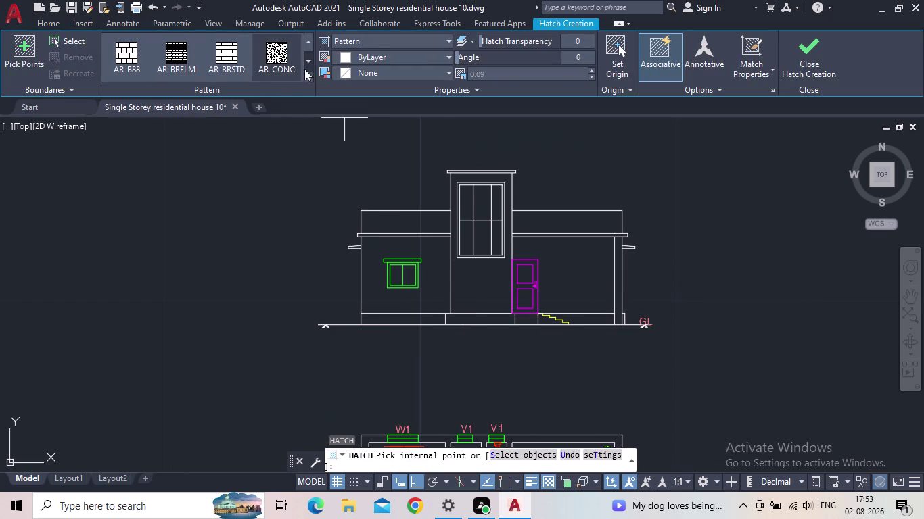
click(306, 78)
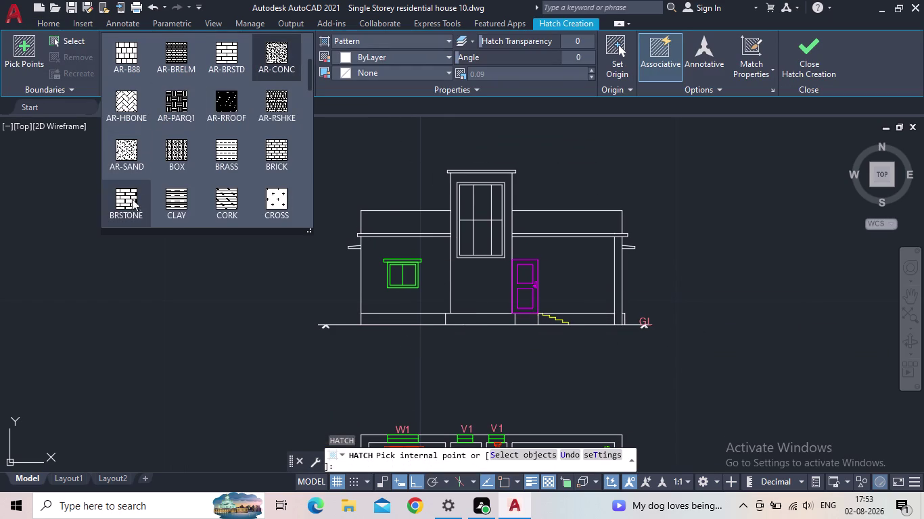
scroll(down, 3)
scroll(down, 3)
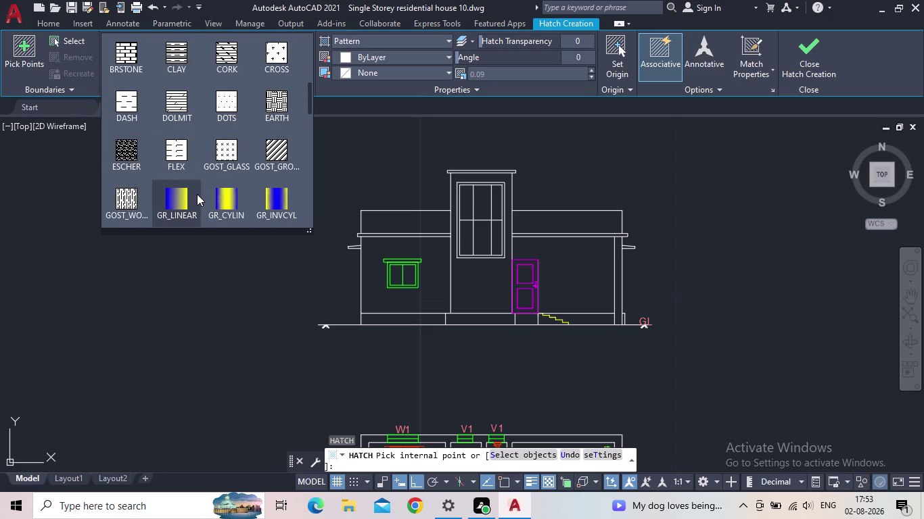
scroll(down, 3)
scroll(down, 3)
scroll(down, 3)
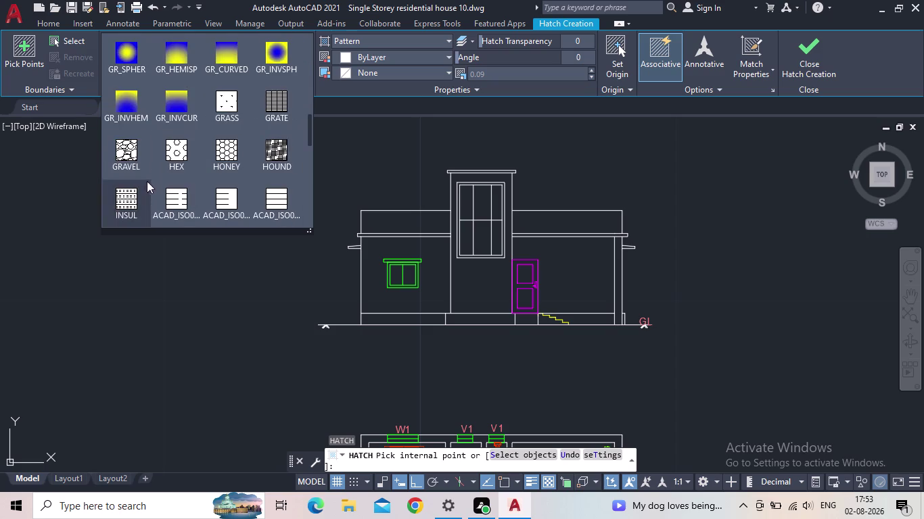
click(140, 159)
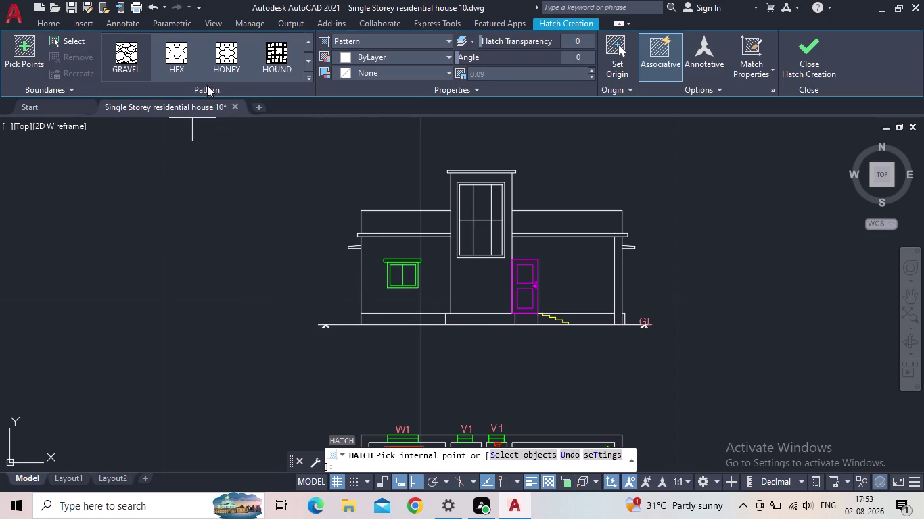
click(309, 79)
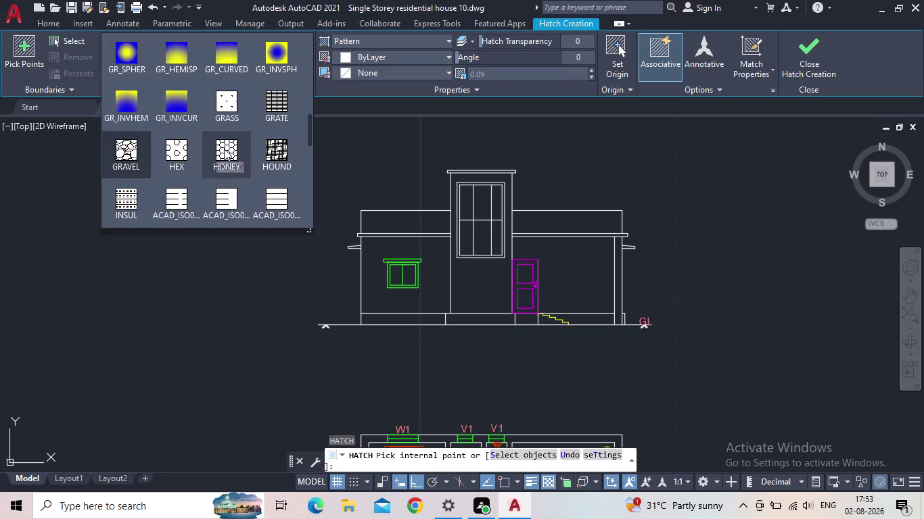
click(171, 159)
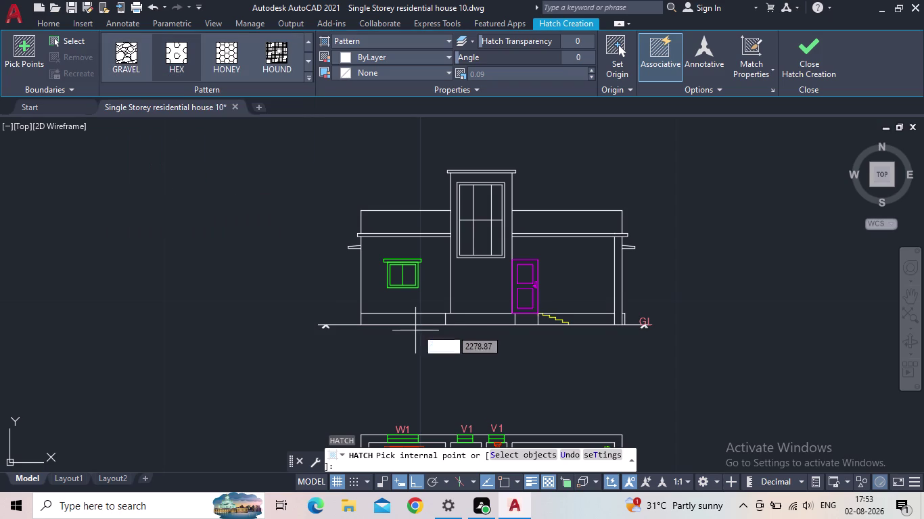
Pick the AR-CONC concrete pattern from the pattern gallery.
scroll(up, 3)
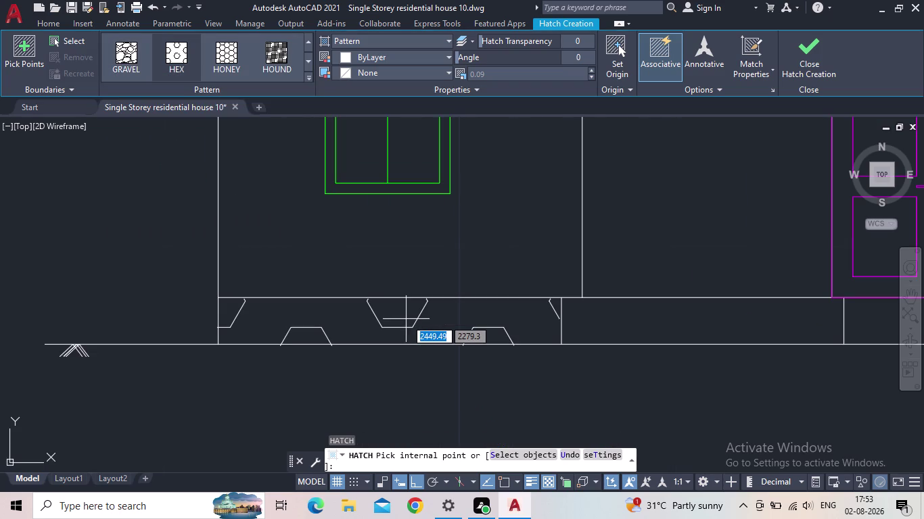
click(309, 78)
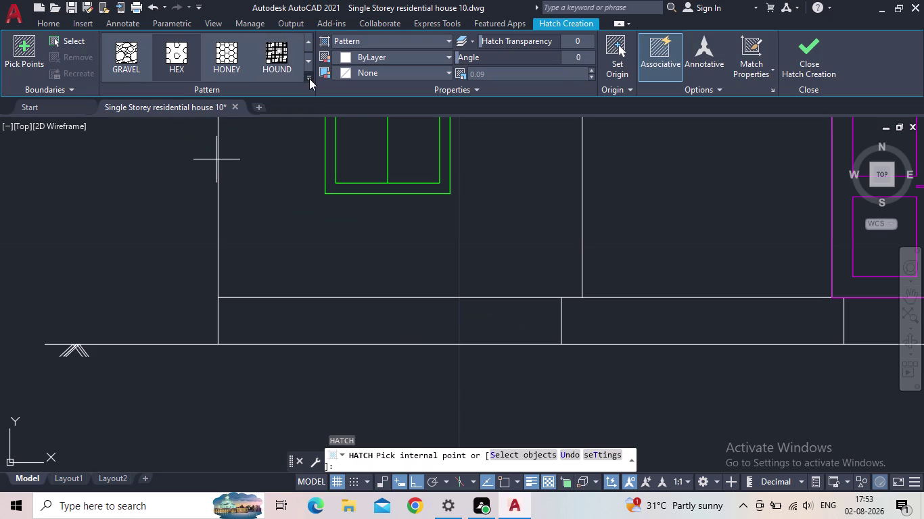
scroll(up, 3)
scroll(up, 3)
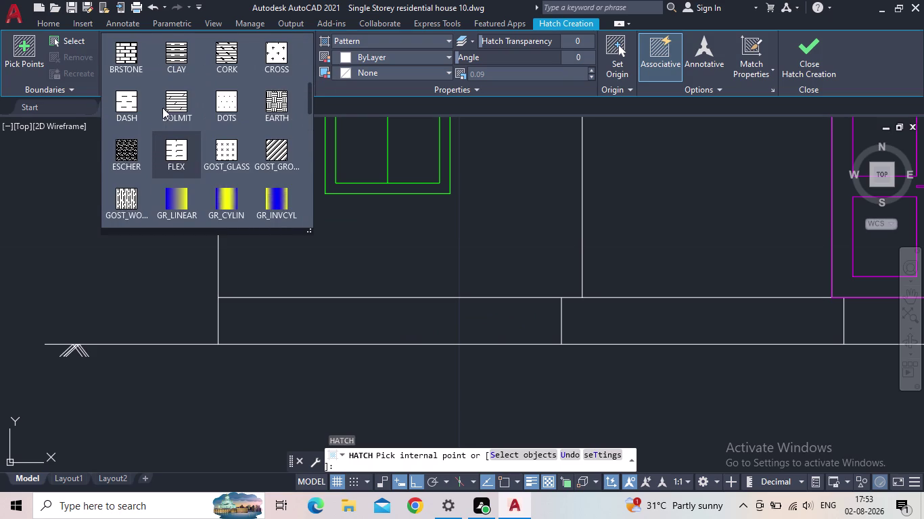
scroll(up, 3)
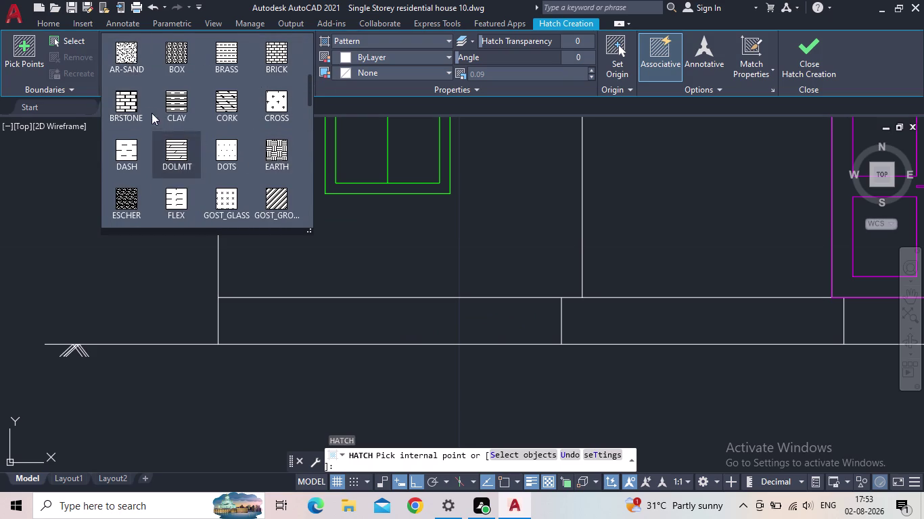
scroll(up, 3)
scroll(up, 3)
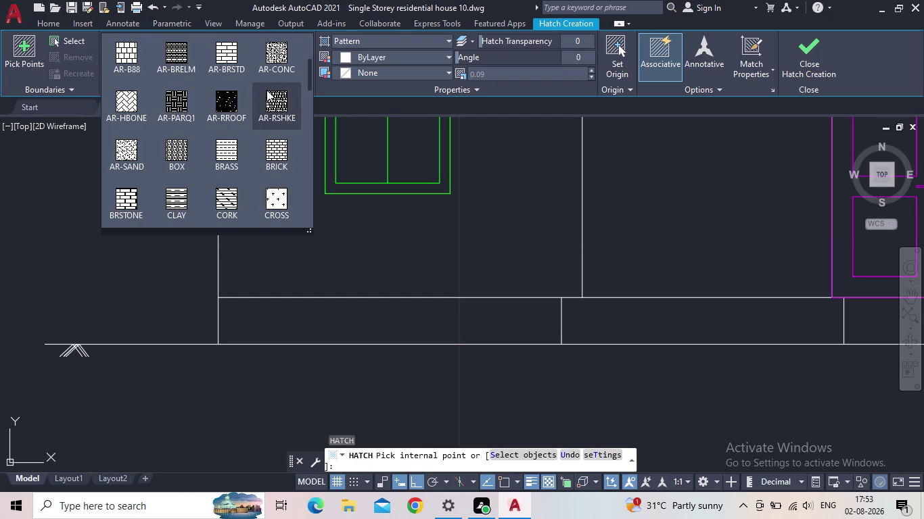
click(274, 67)
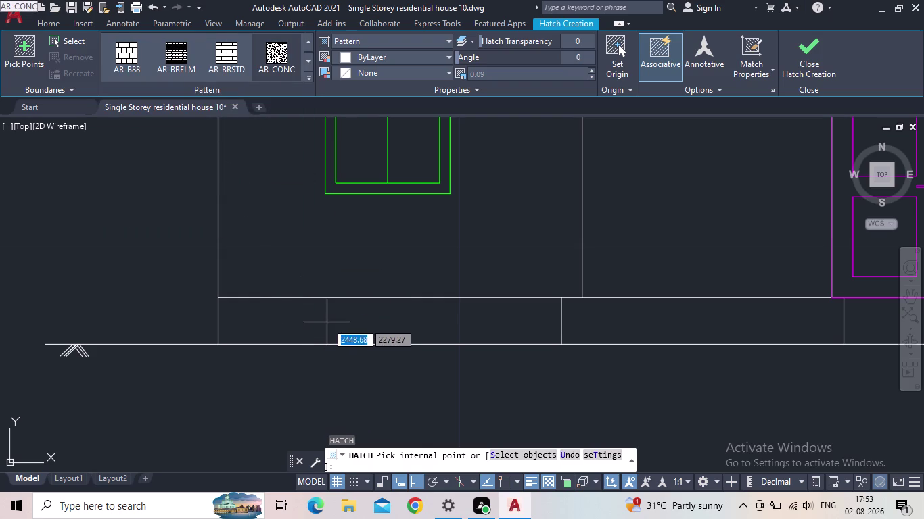
Pick inside the left plinth panel below the window and close Hatch Creation.
scroll(down, 3)
middle_drag(344, 324, 308, 296)
scroll(down, 3)
scroll(up, 3)
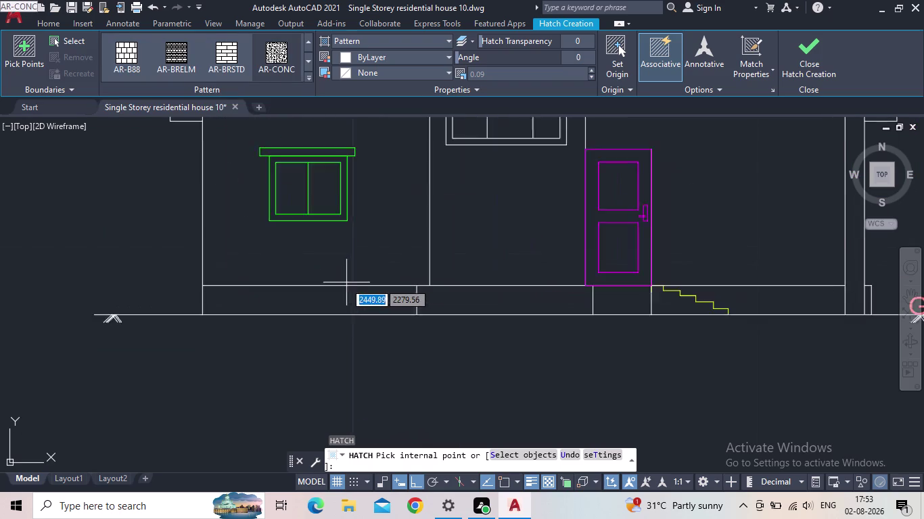
scroll(up, 3)
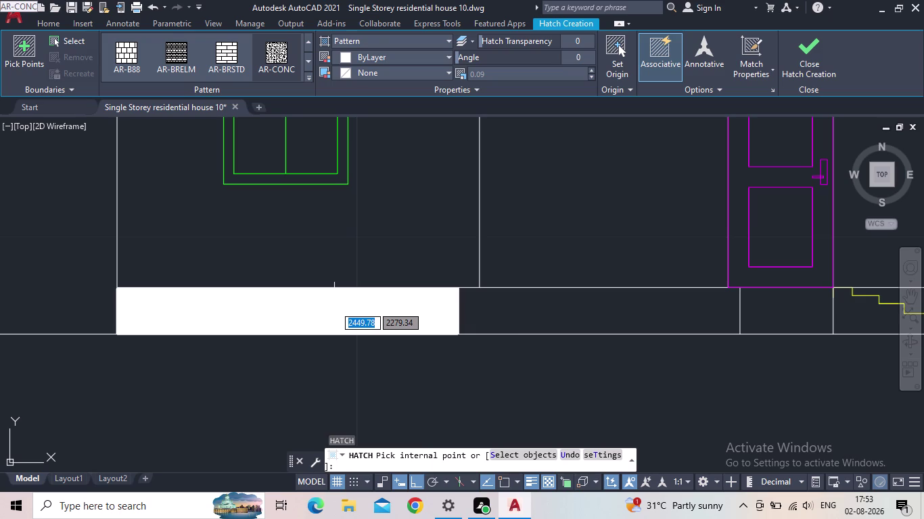
click(334, 306)
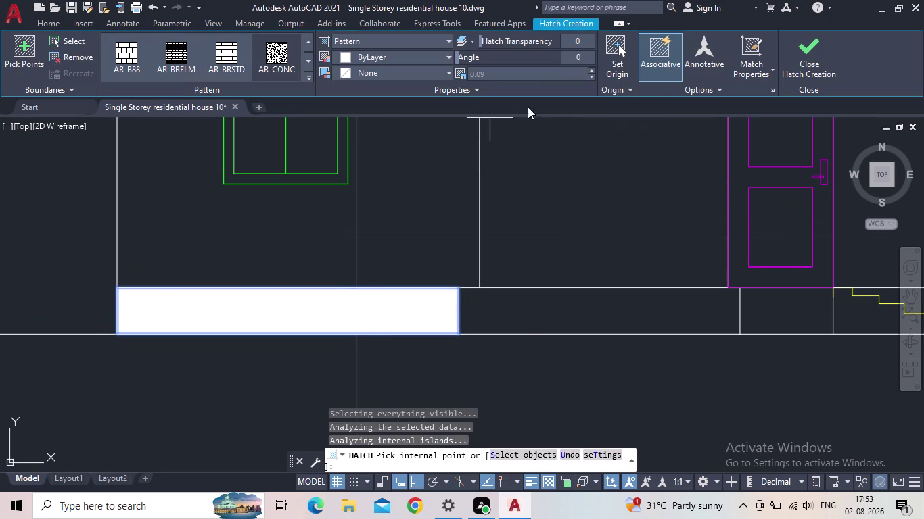
click(590, 69)
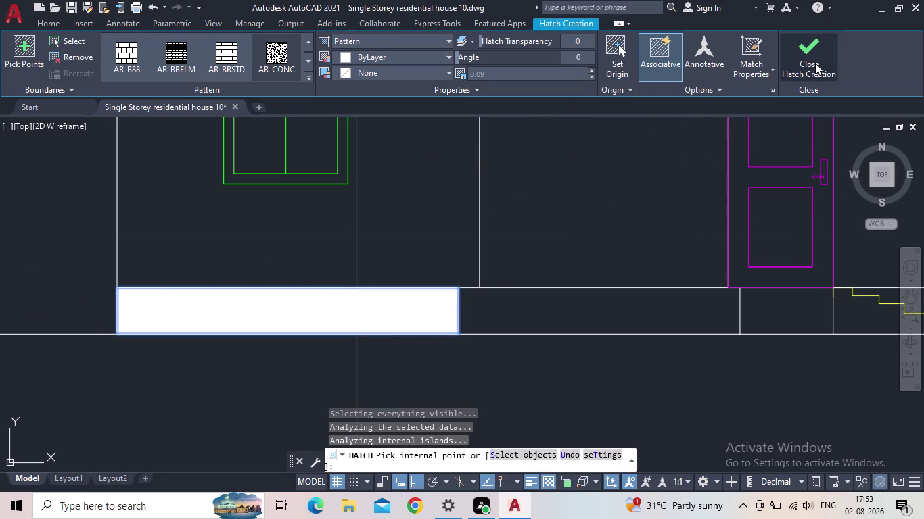
click(815, 63)
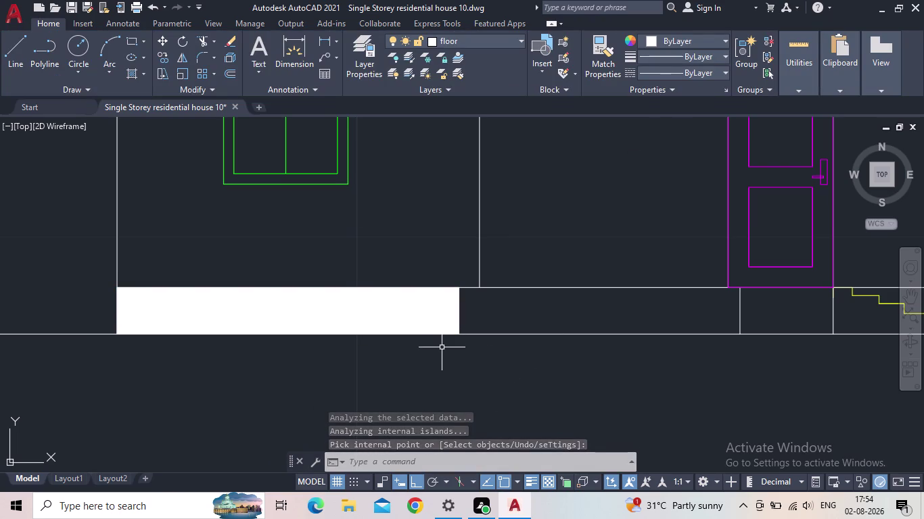
Delete the AR-CONC plinth hatch and pan out to view the whole elevation.
key(Escape)
click(383, 311)
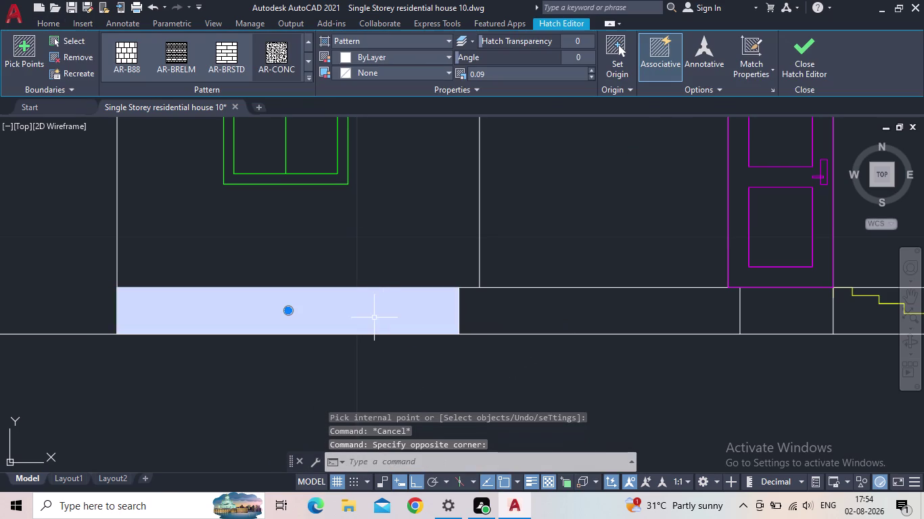
key(Delete)
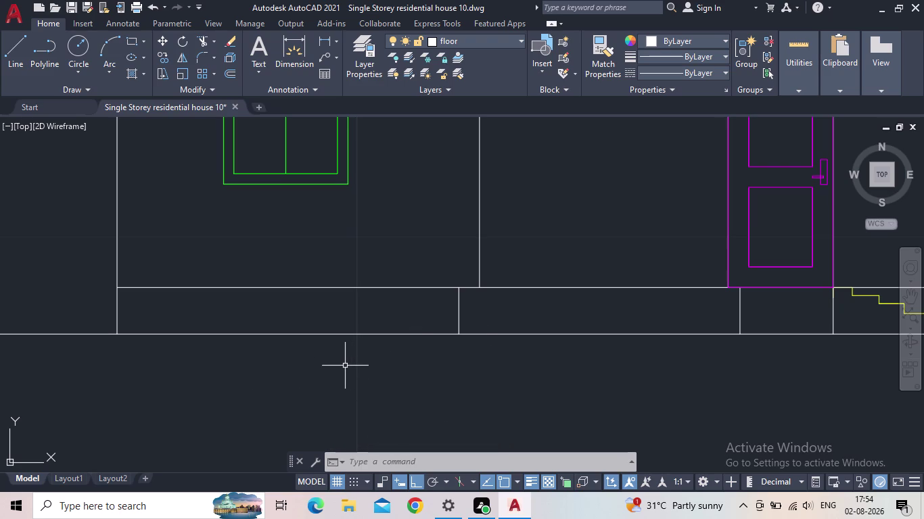
middle_drag(343, 367, 301, 400)
scroll(down, 3)
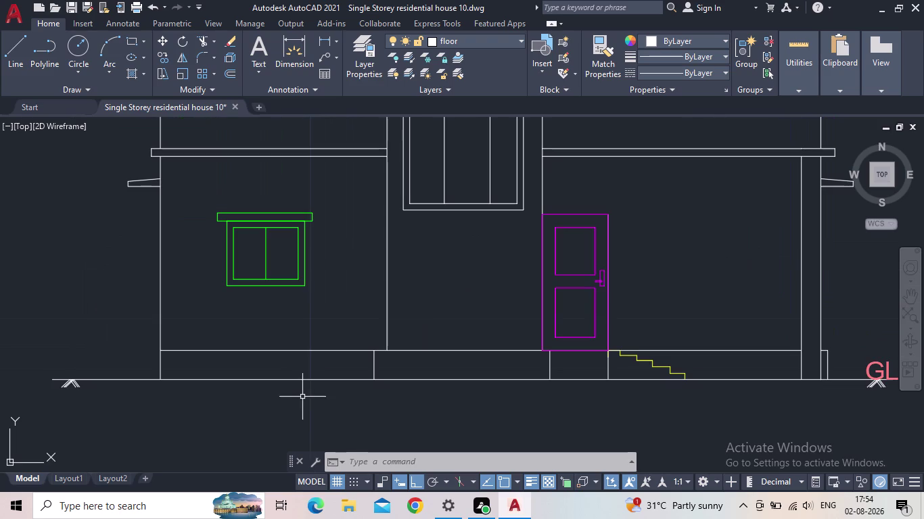